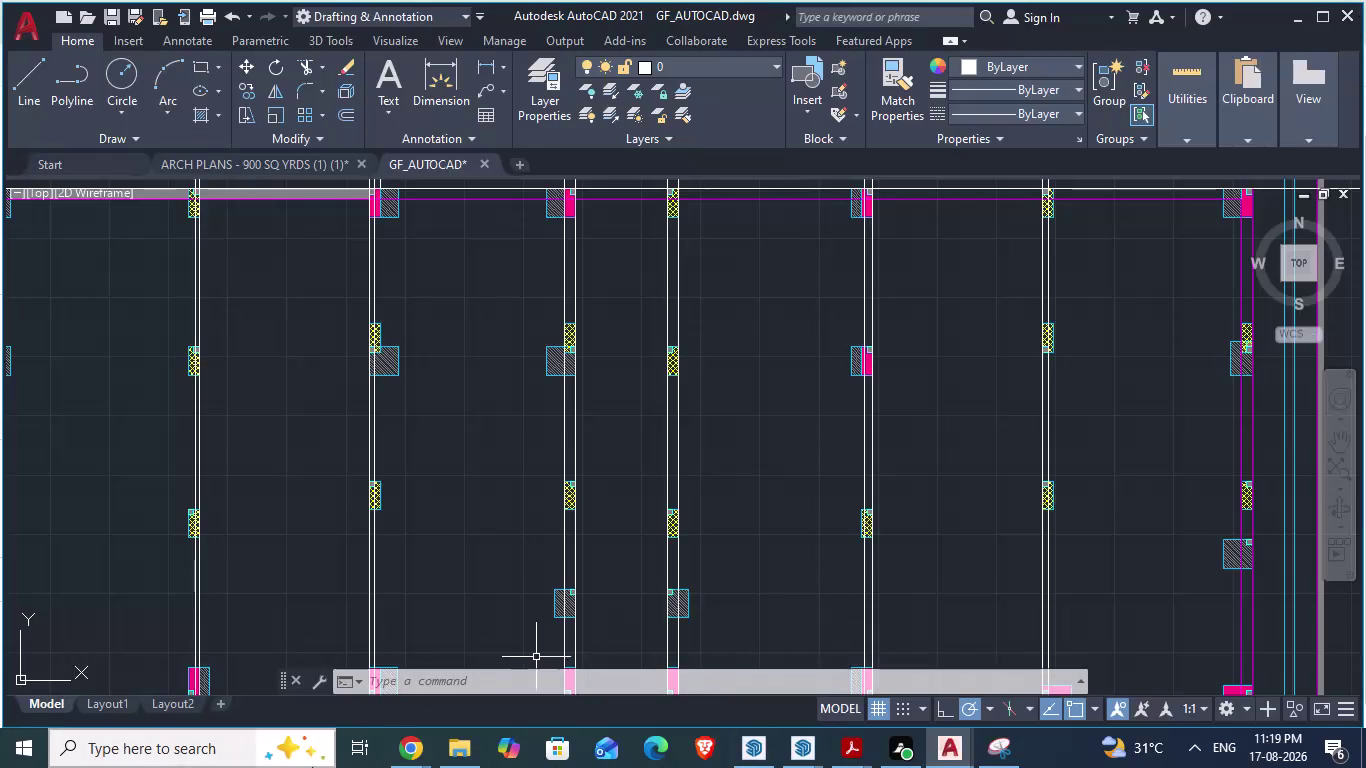
Zoom around the ground-floor column plan to review its beams and columns.
scroll(down, 3)
scroll(down, 3)
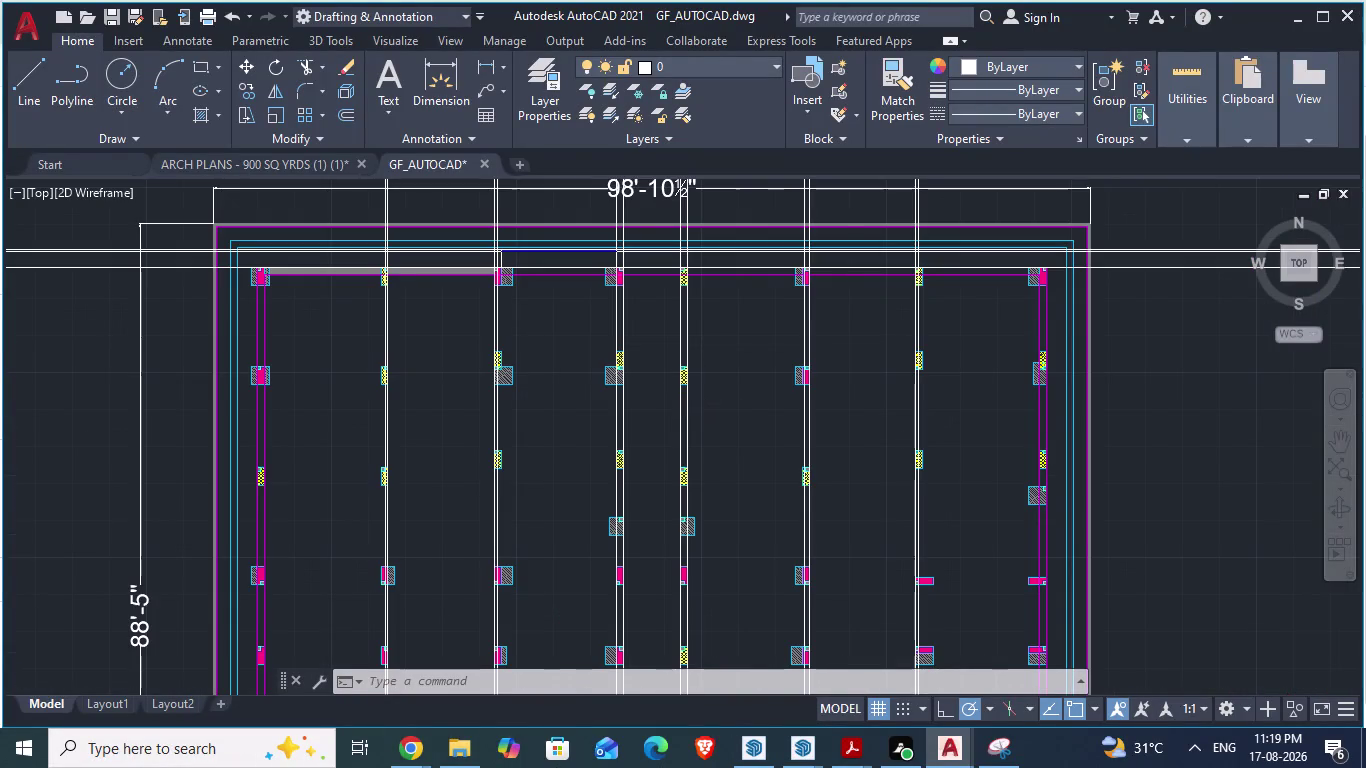
scroll(up, 3)
scroll(up, 3)
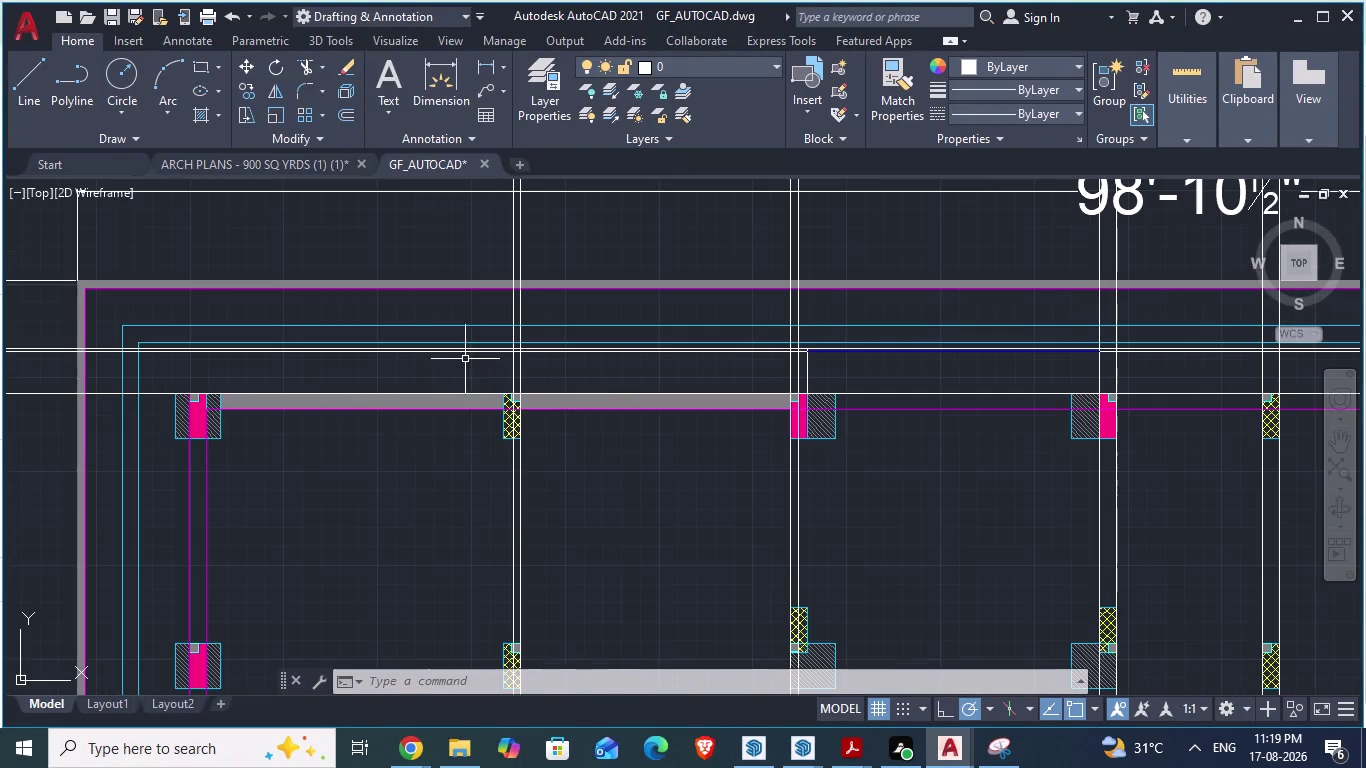
scroll(up, 3)
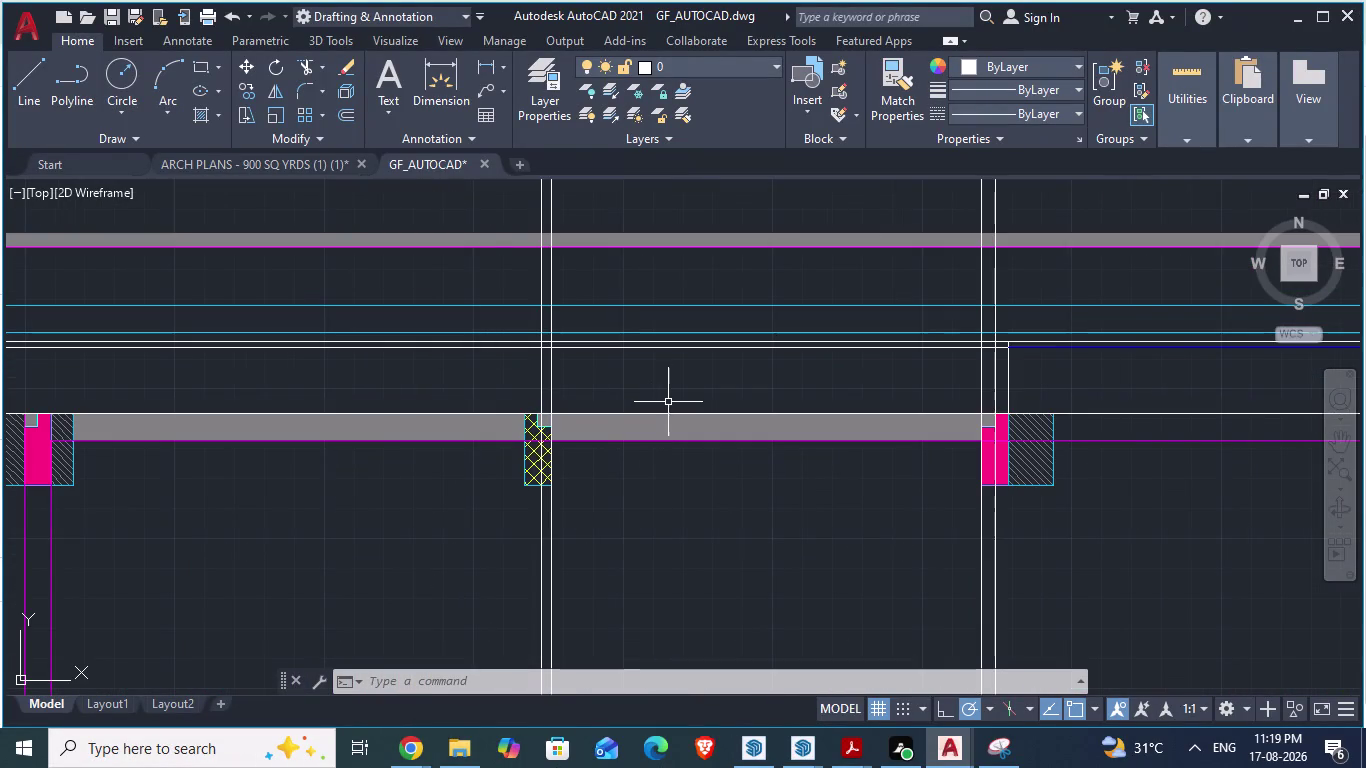
scroll(down, 3)
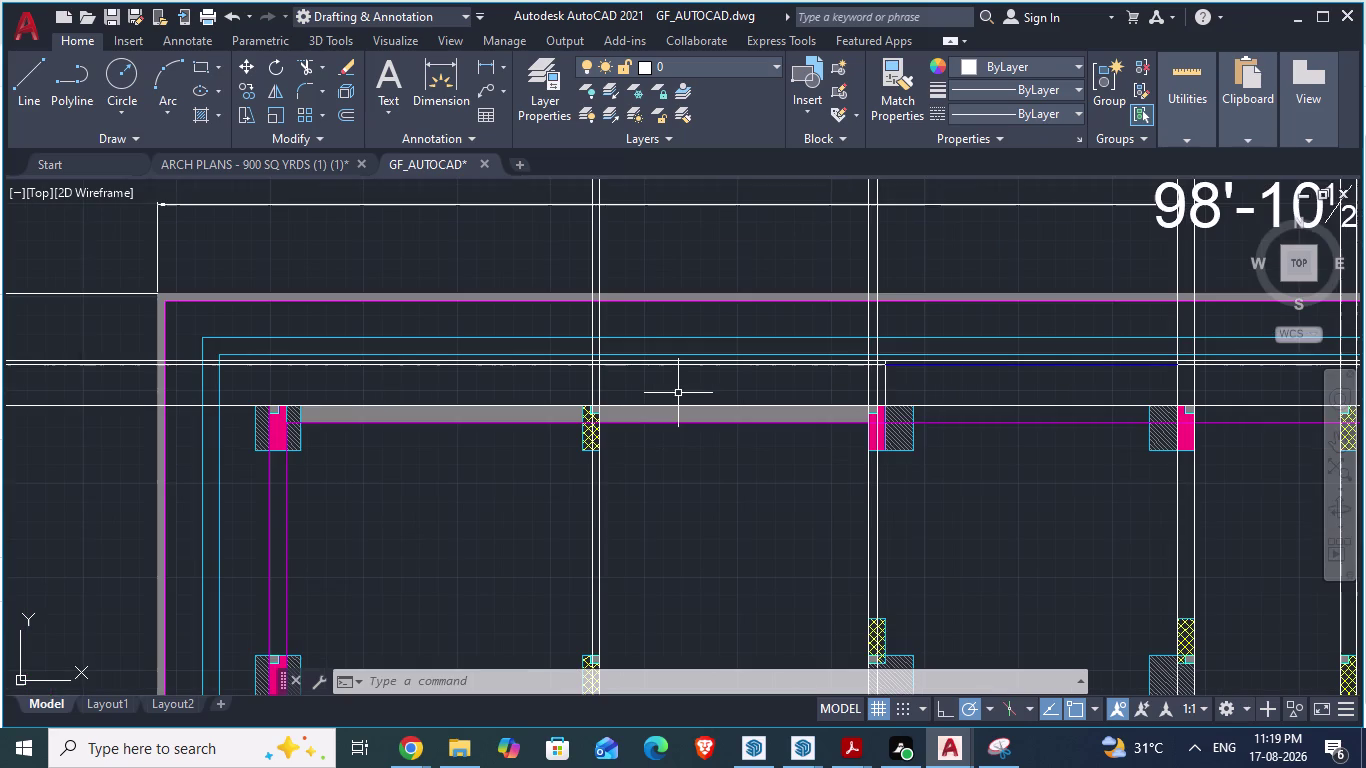
scroll(down, 3)
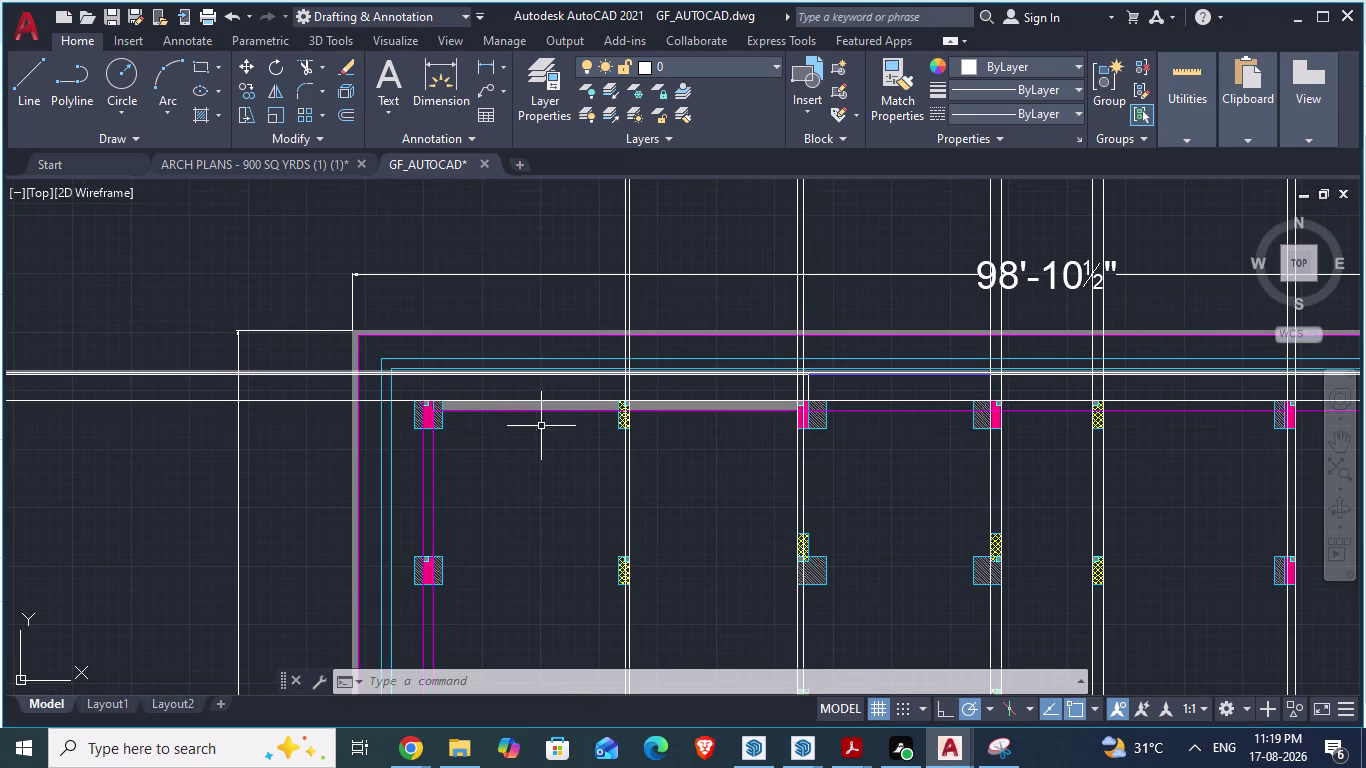
scroll(up, 3)
scroll(down, 3)
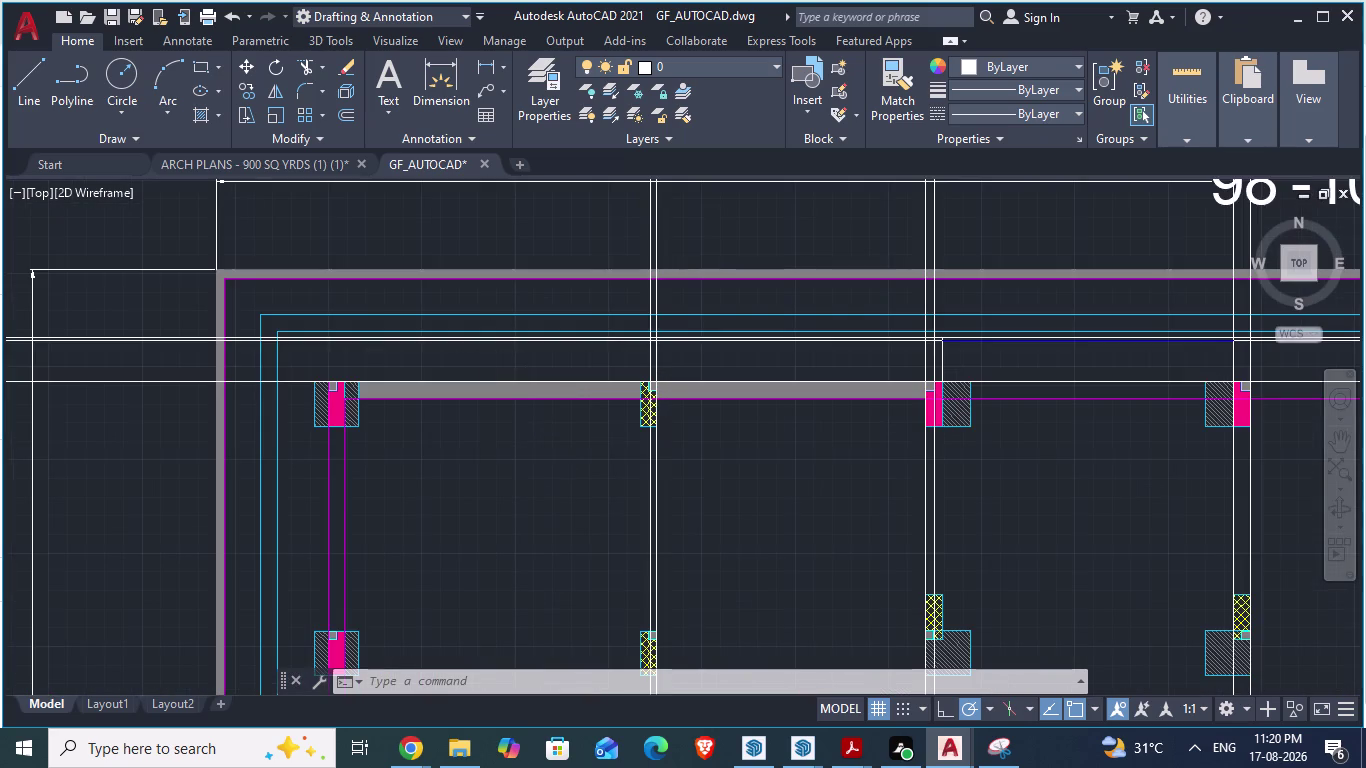
scroll(down, 3)
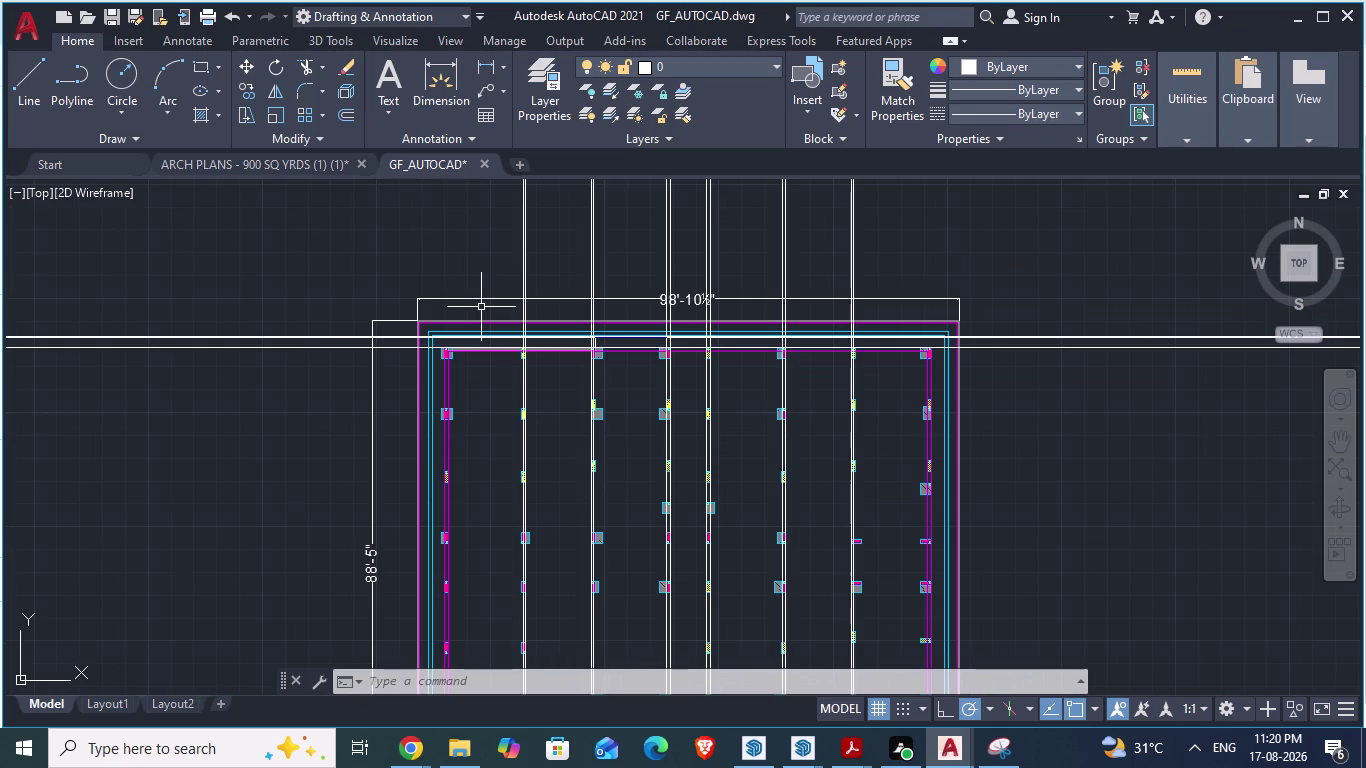
Quick-save GF_AUTOCAD.dwg with Ctrl+S.
key(ctrl+s)
scroll(up, 3)
scroll(up, 3)
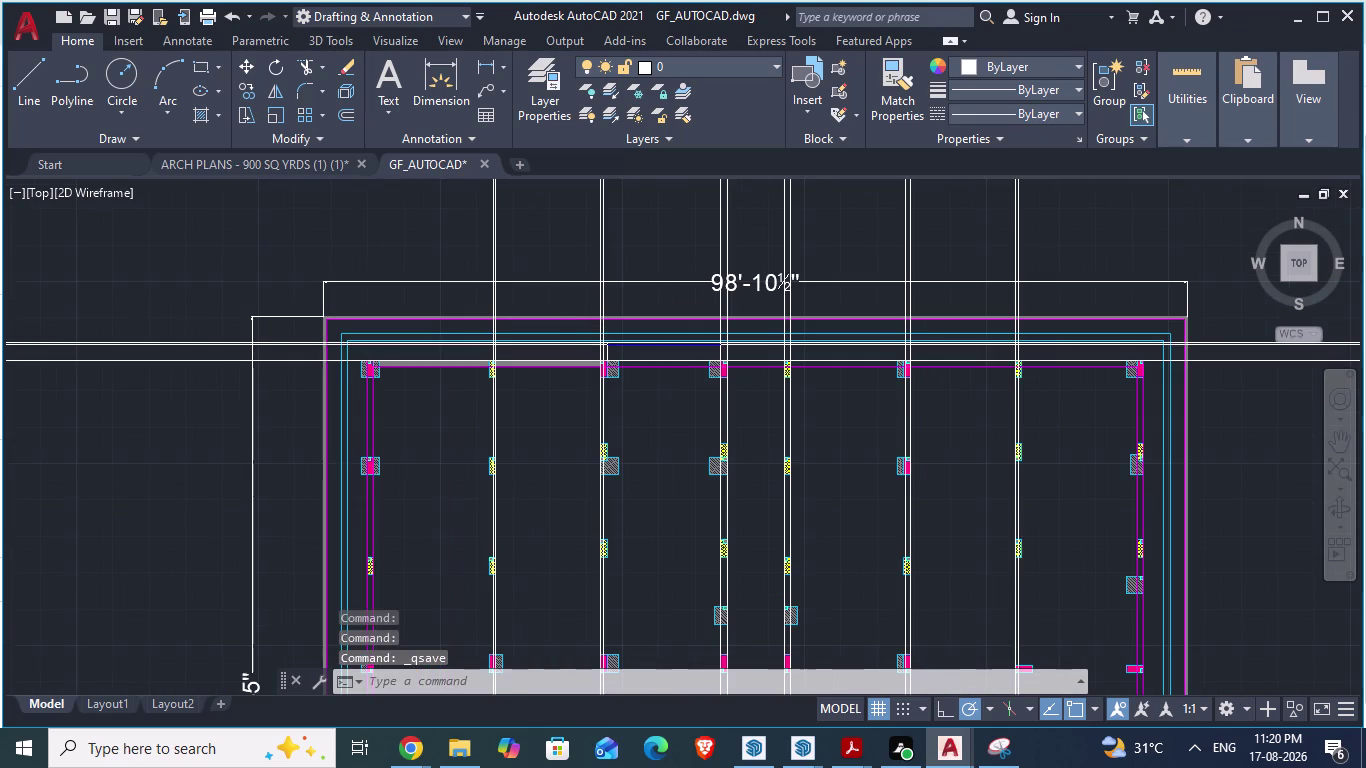
click(290, 170)
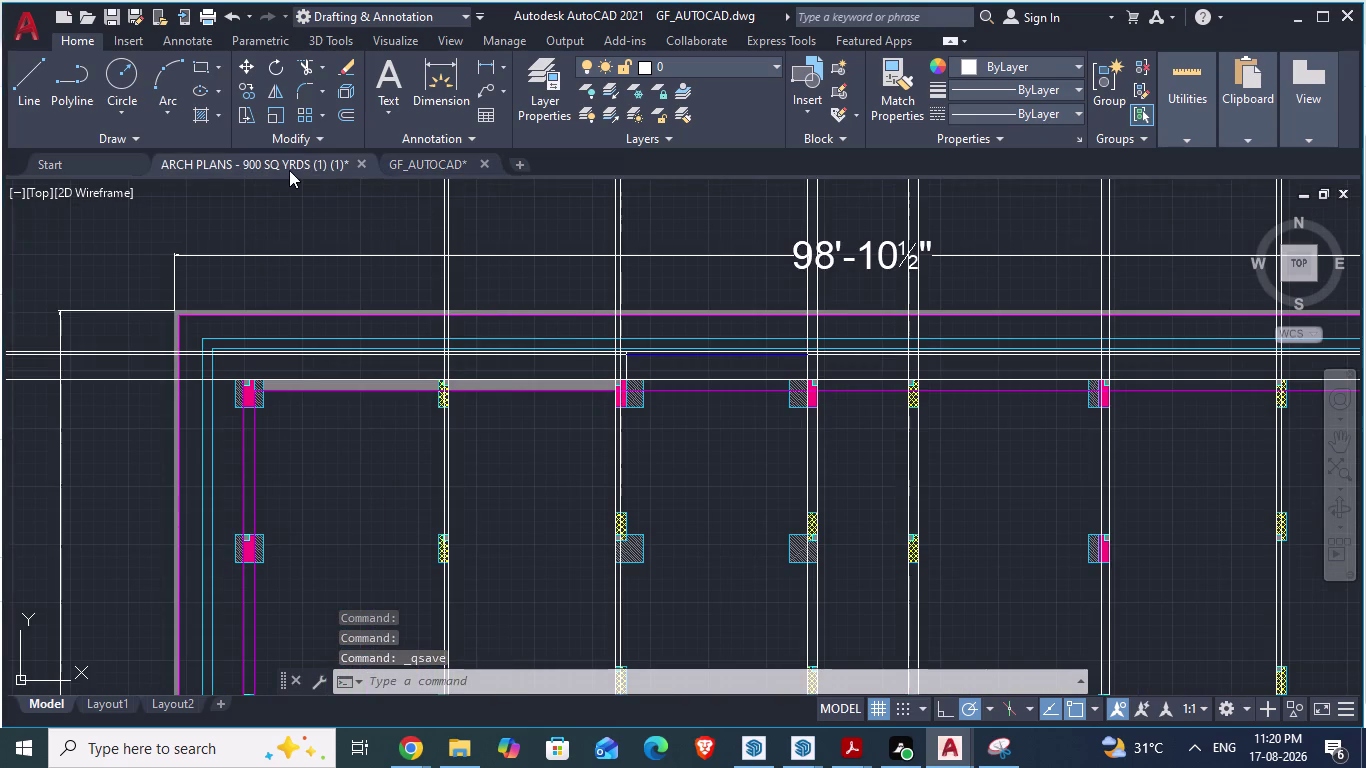
Zoom the ARCH PLANS reference, then return to GF_AUTOCAD and zoom to compare.
scroll(down, 3)
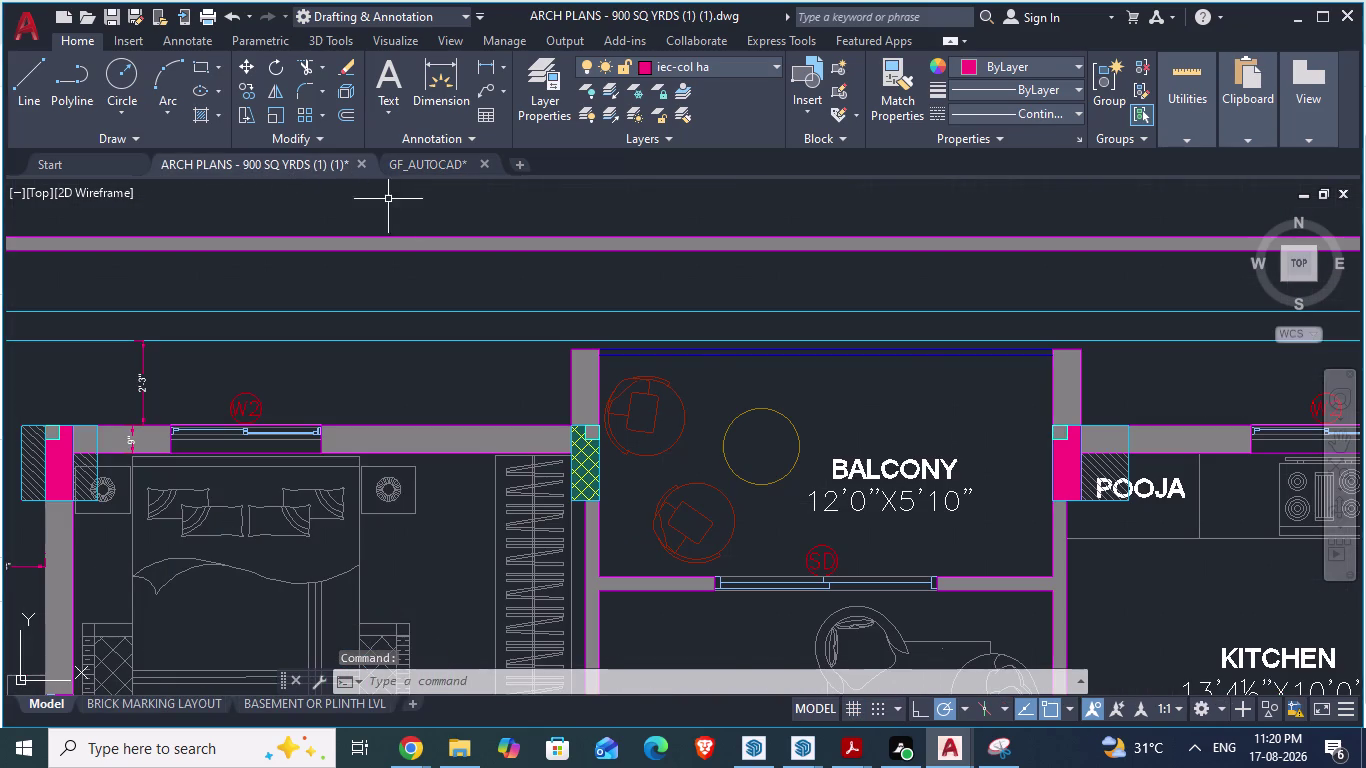
scroll(down, 3)
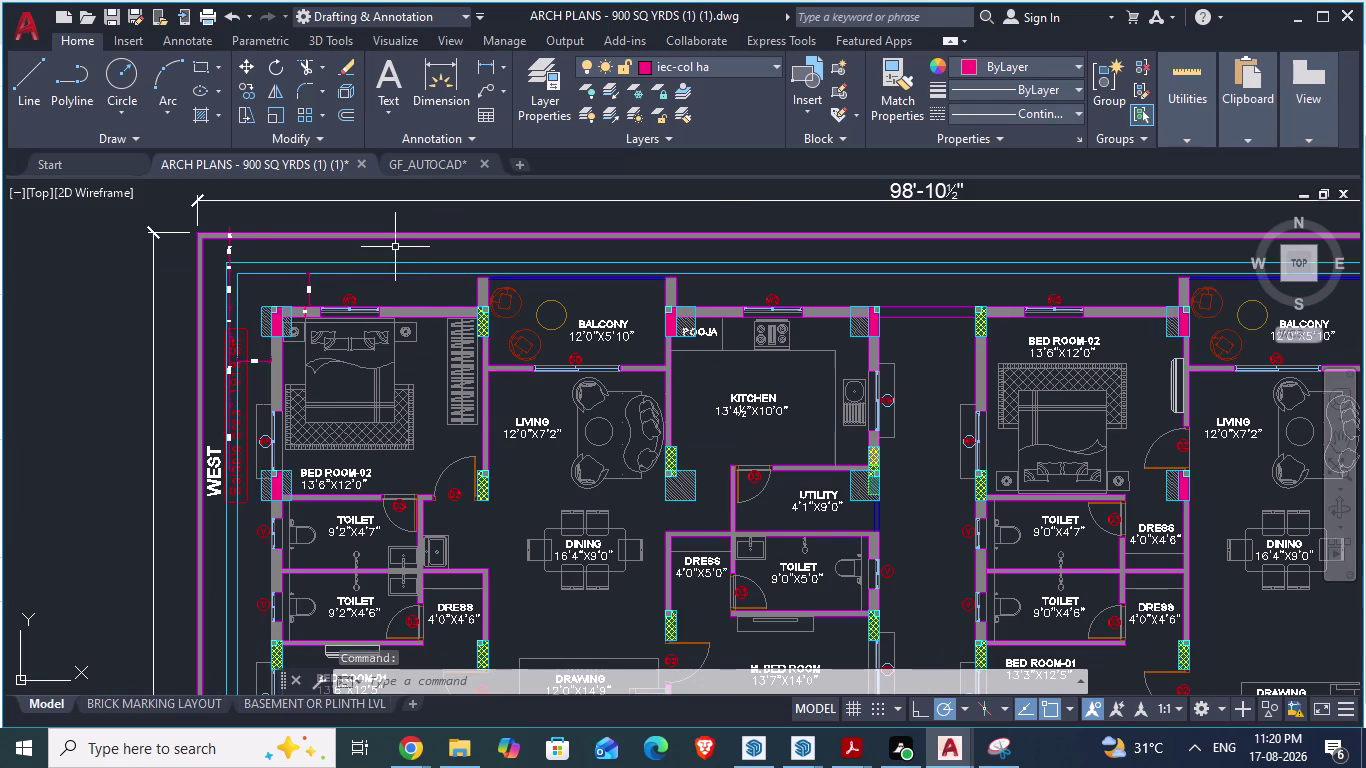
scroll(down, 3)
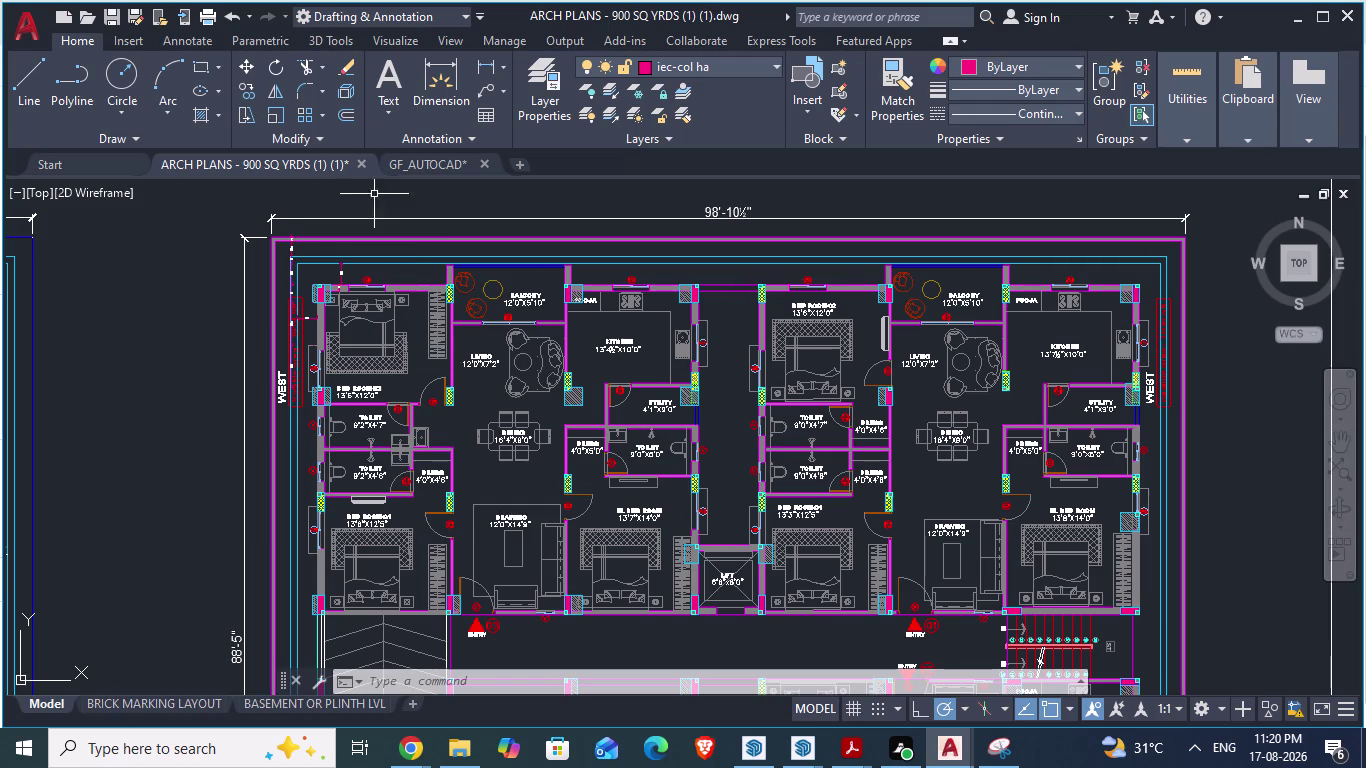
click(417, 164)
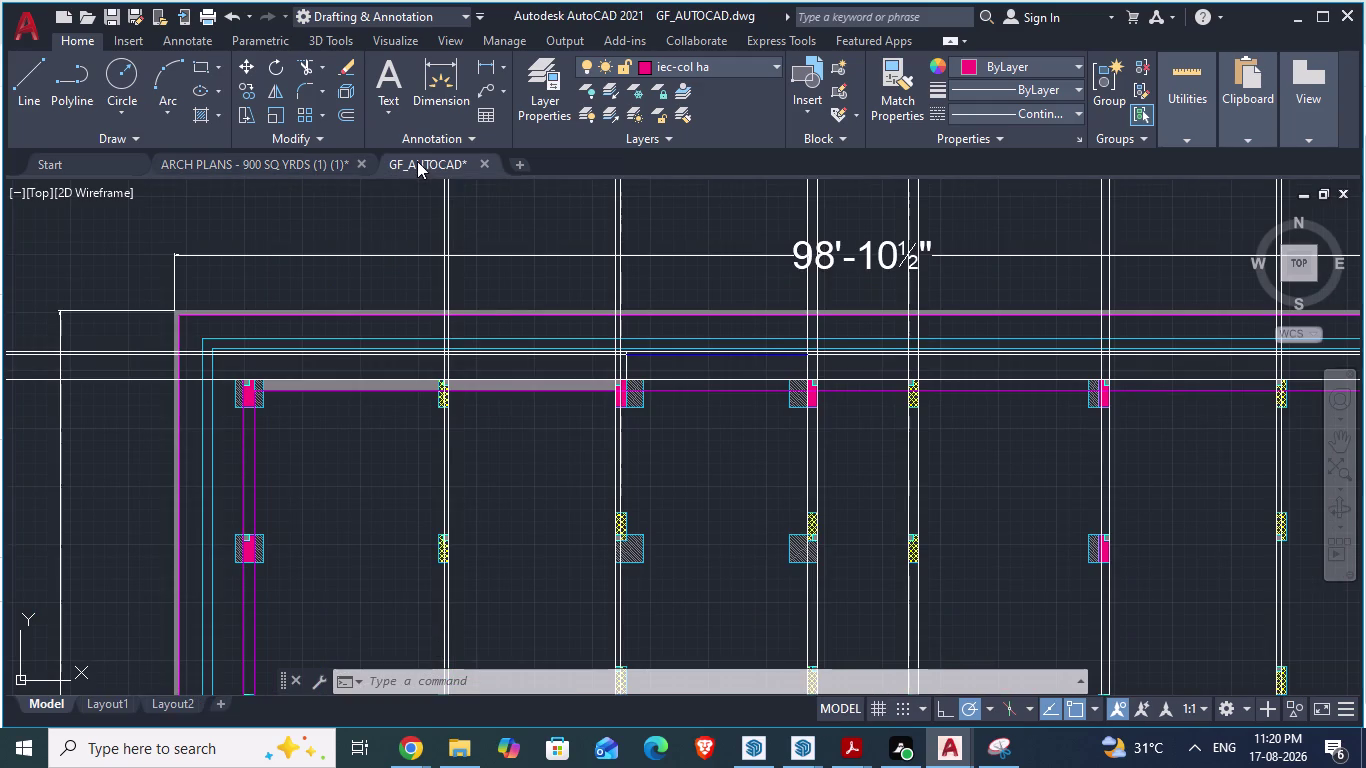
scroll(down, 3)
scroll(down, 3)
scroll(down, 3)
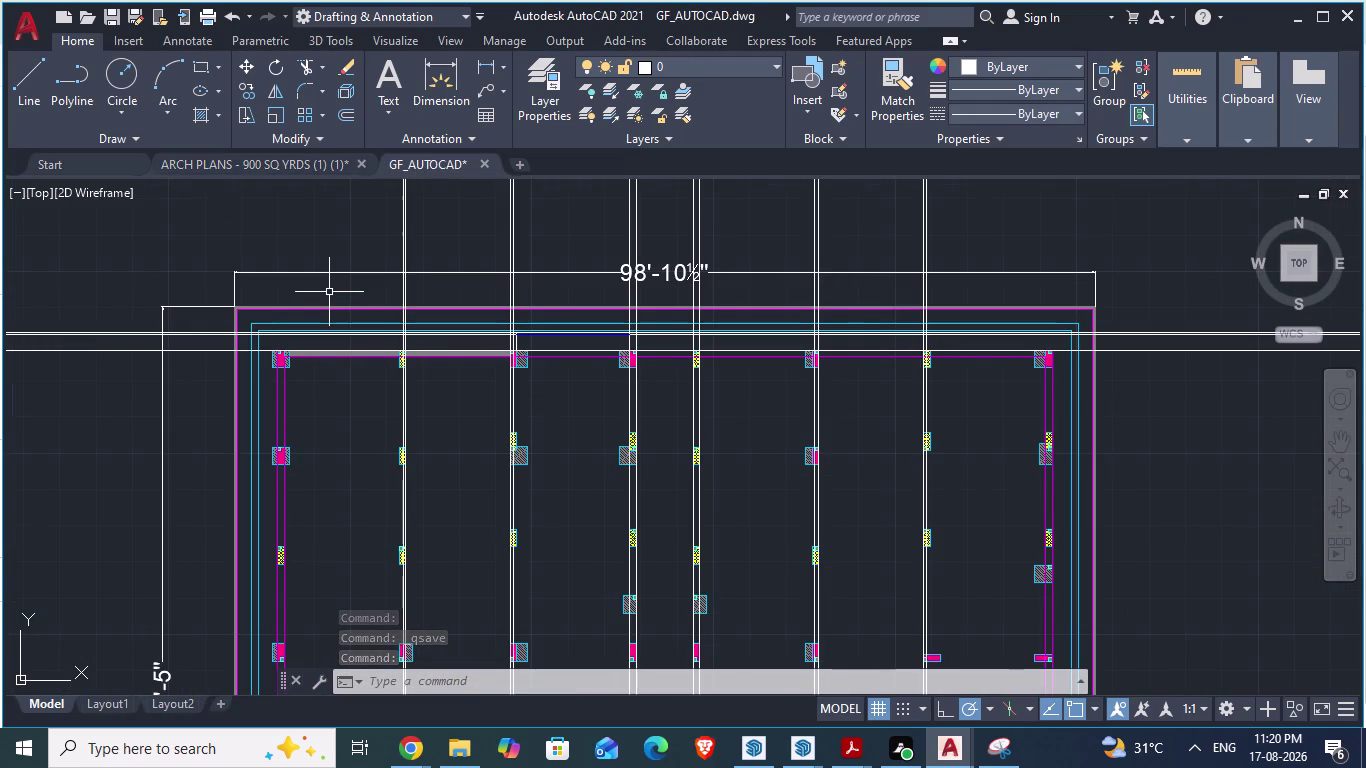
scroll(down, 3)
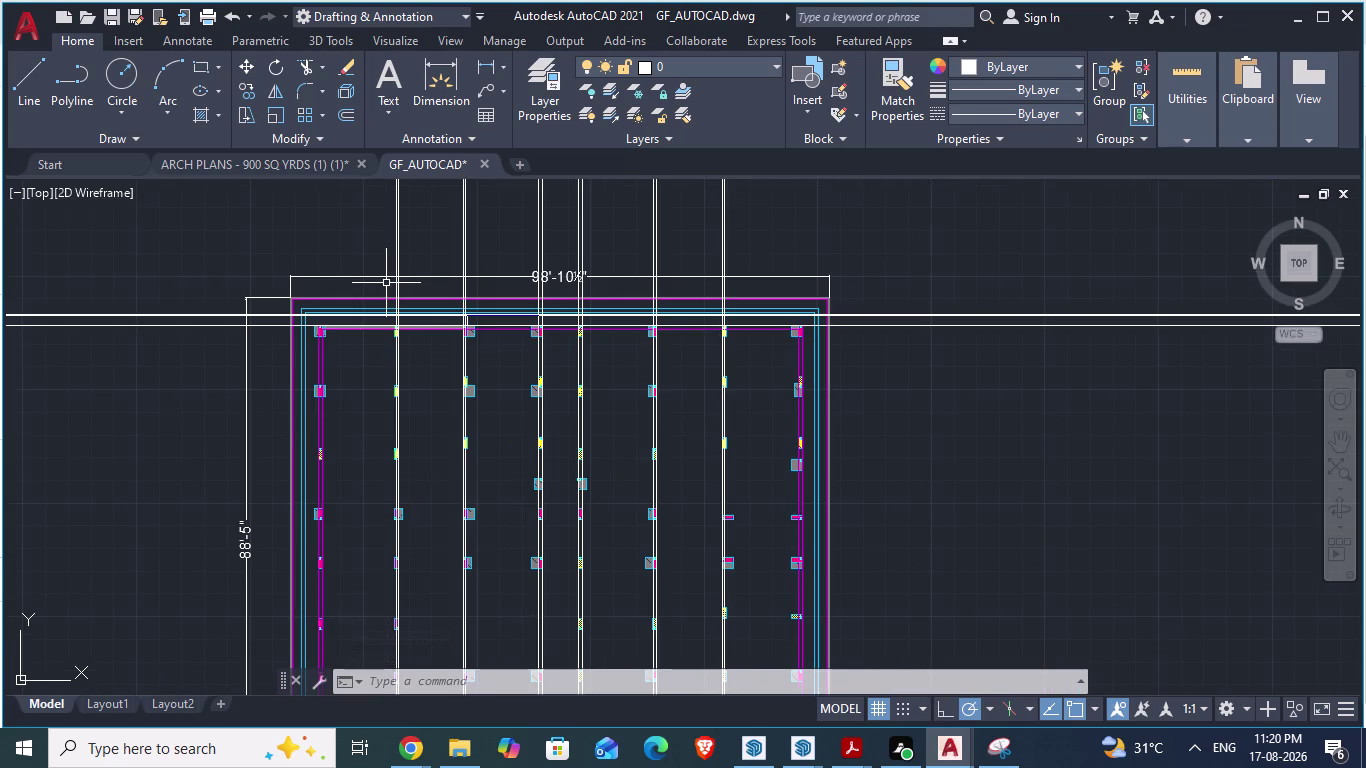
scroll(up, 3)
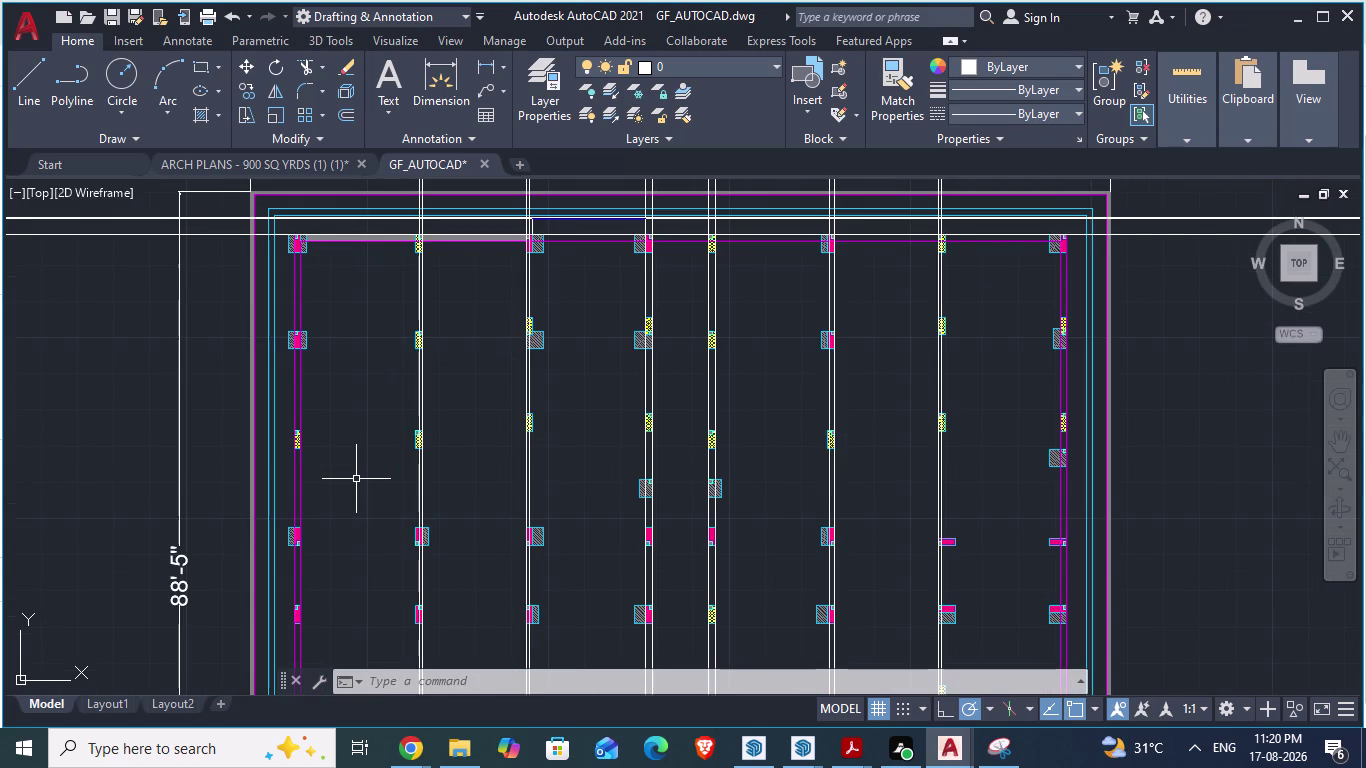
scroll(down, 3)
click(421, 165)
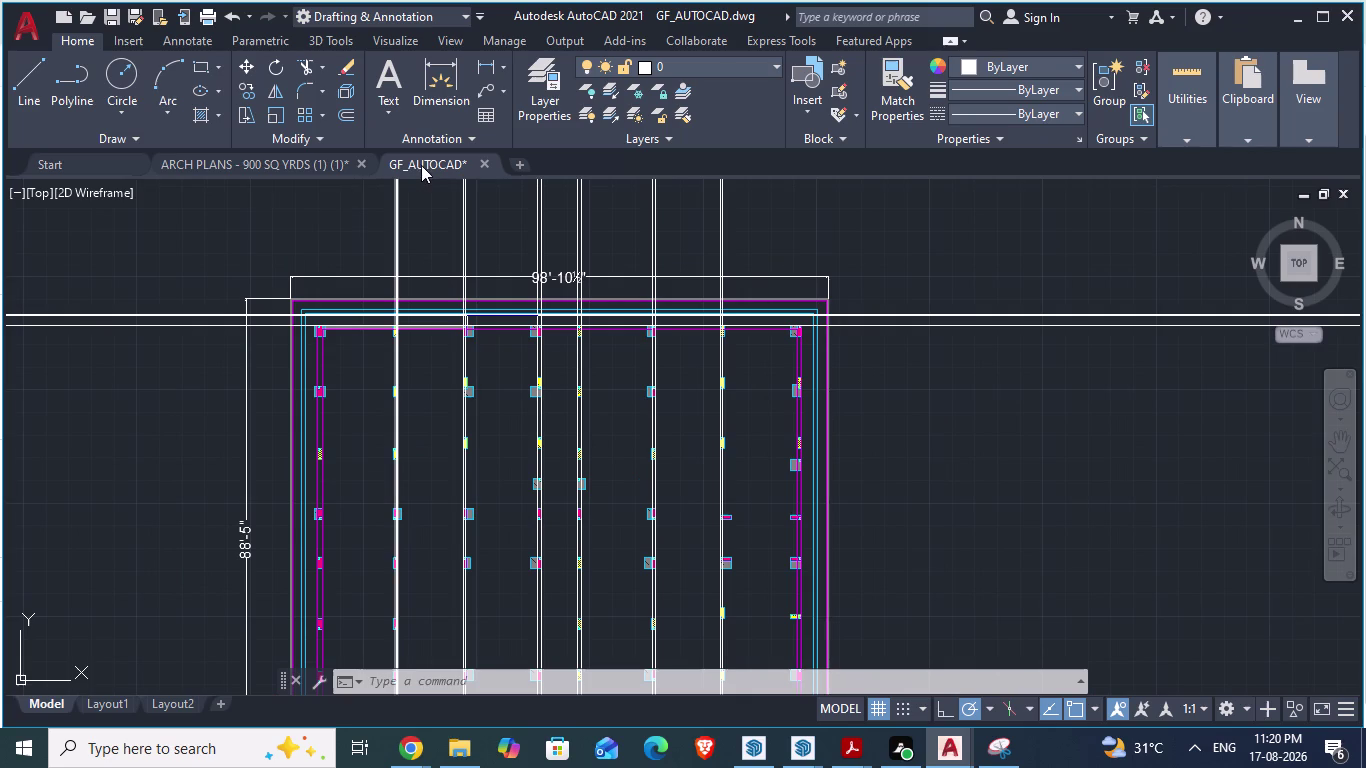
Go back to the ARCH PLANS reference plan and zoom through its flat layouts.
click(303, 162)
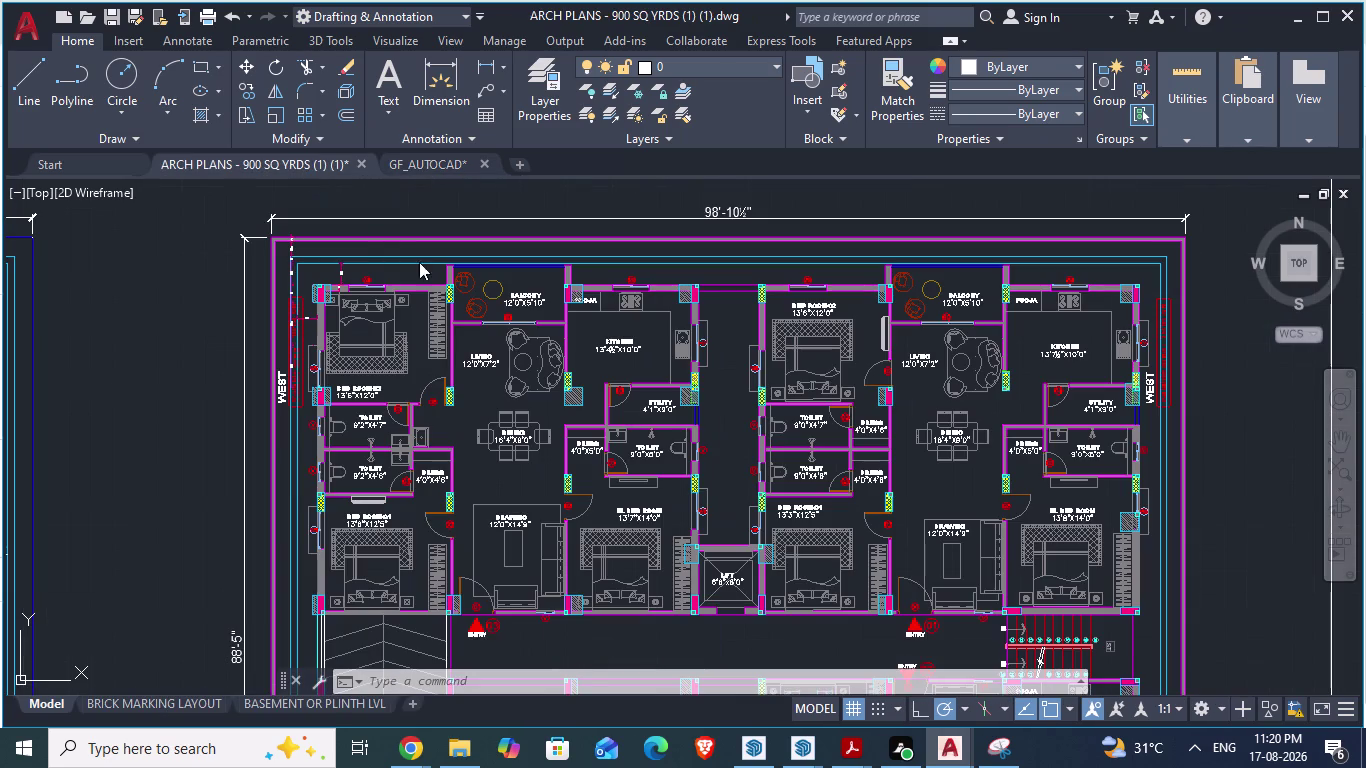
scroll(up, 3)
scroll(down, 3)
scroll(up, 3)
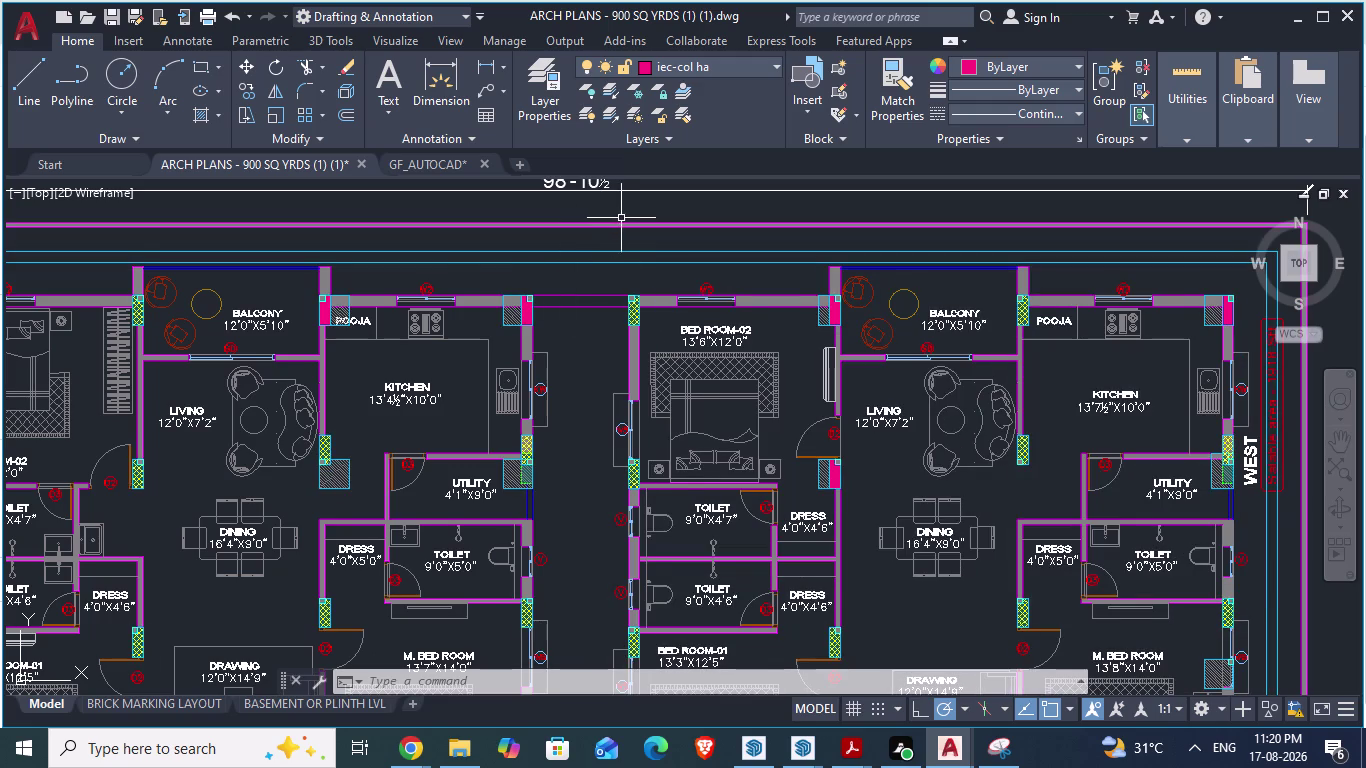
scroll(down, 3)
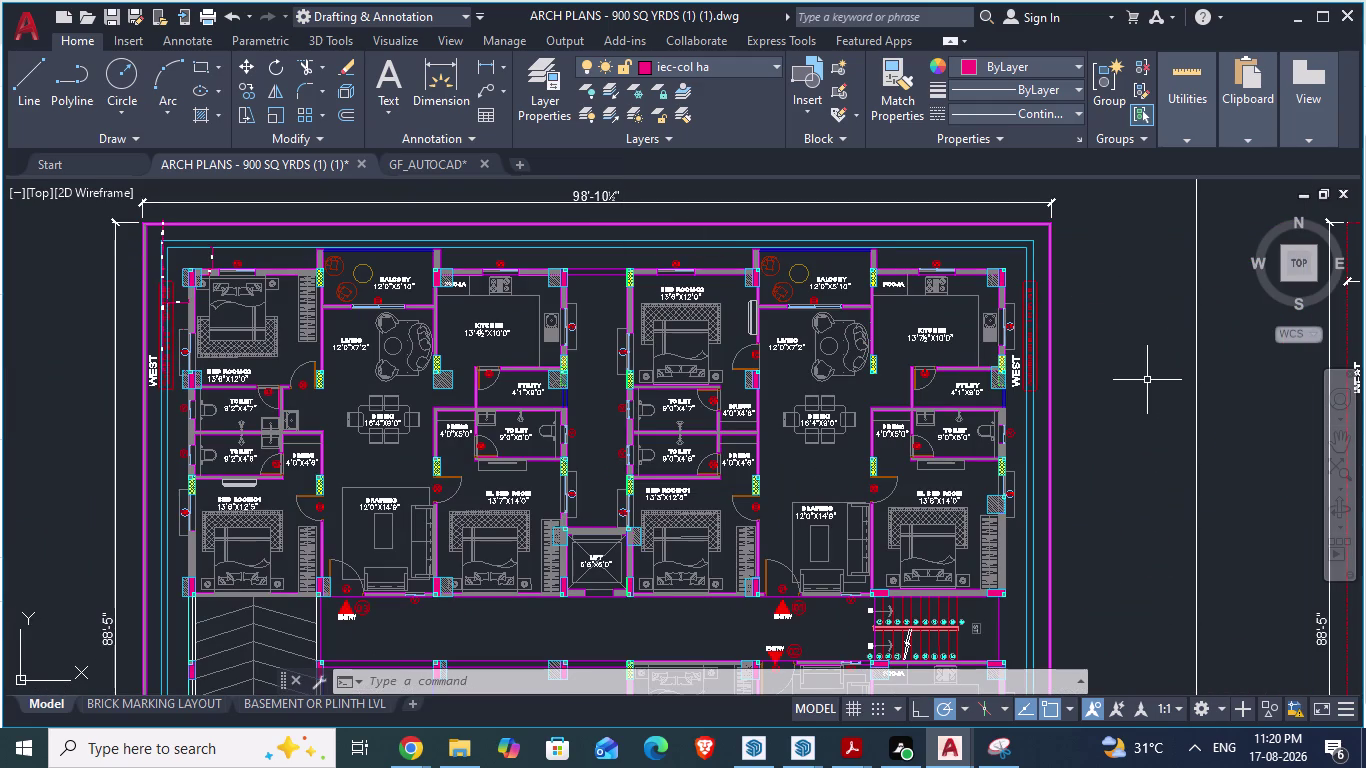
click(405, 166)
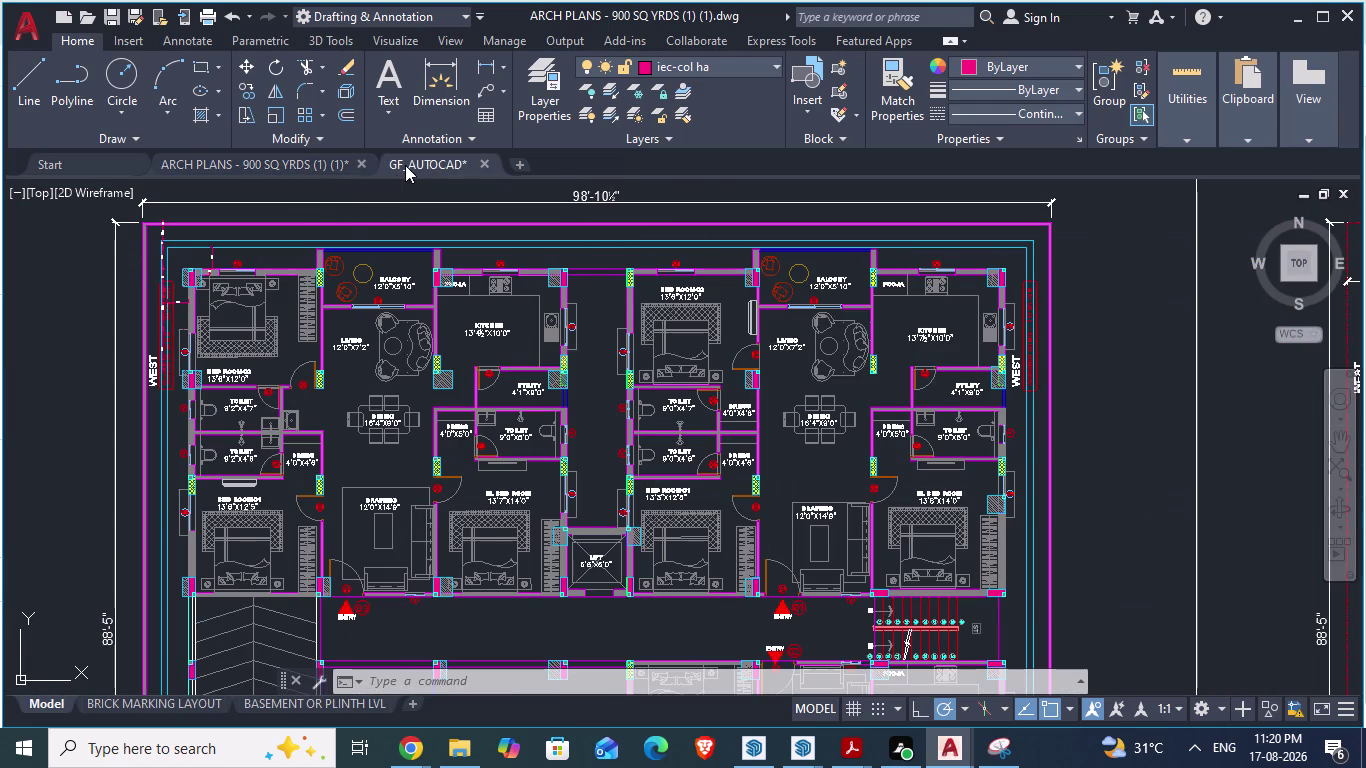
Zoom to the top beam of GF_AUTOCAD, glancing briefly at the reference plan.
click(405, 165)
scroll(up, 3)
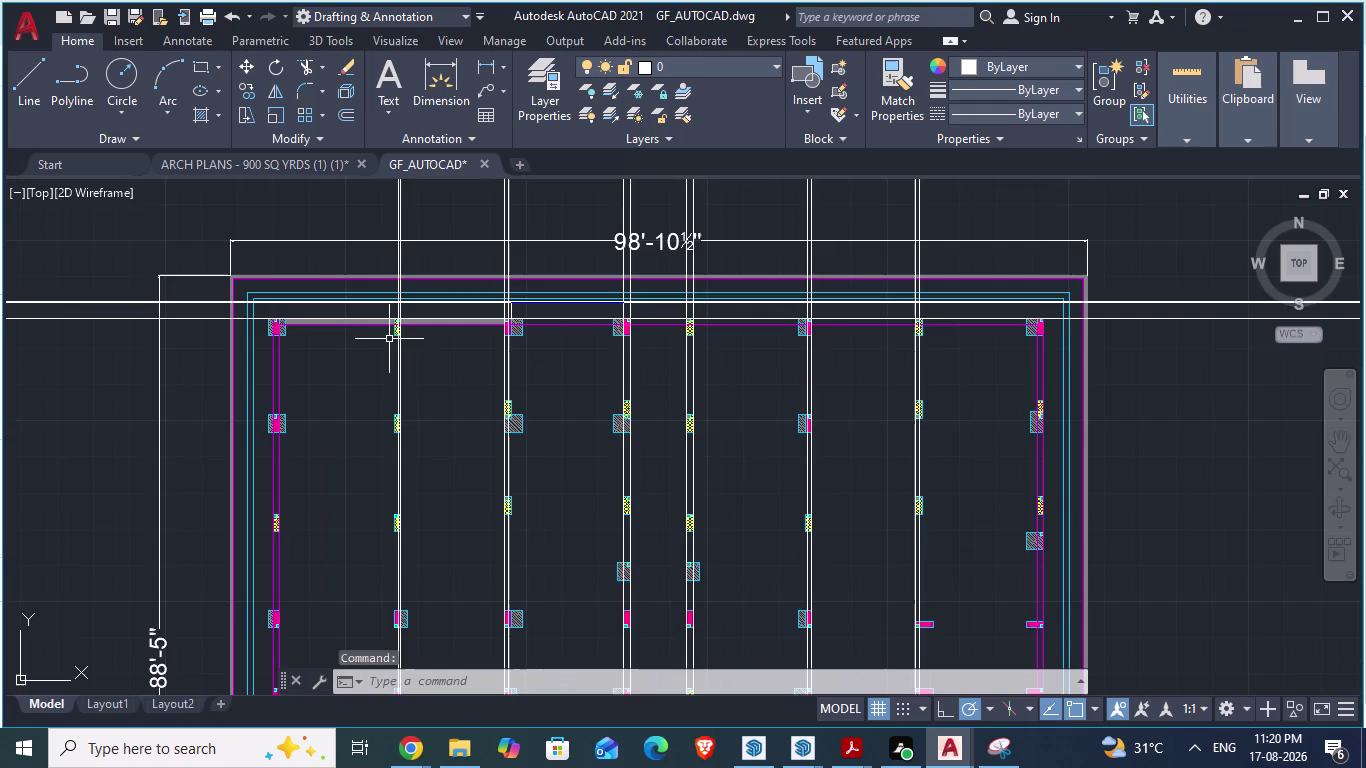
scroll(up, 3)
scroll(up, 3)
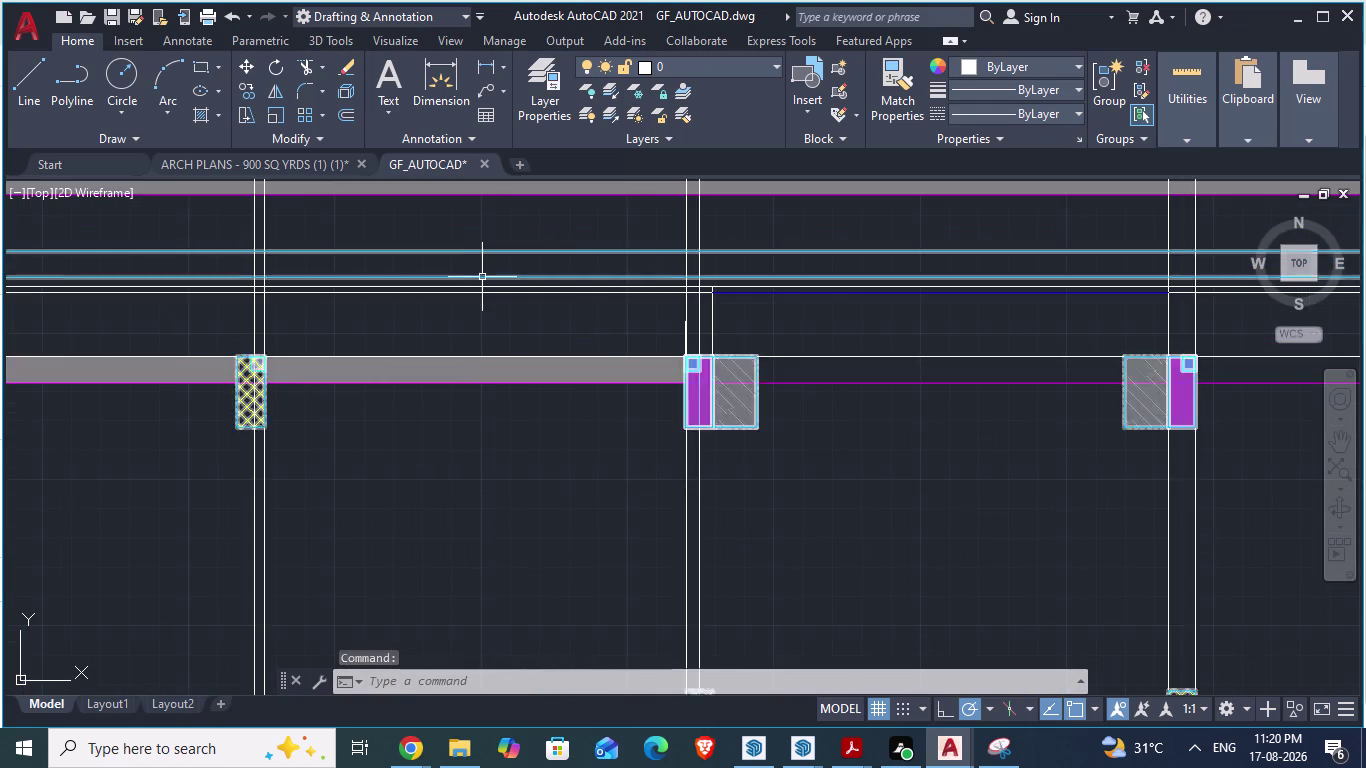
scroll(down, 3)
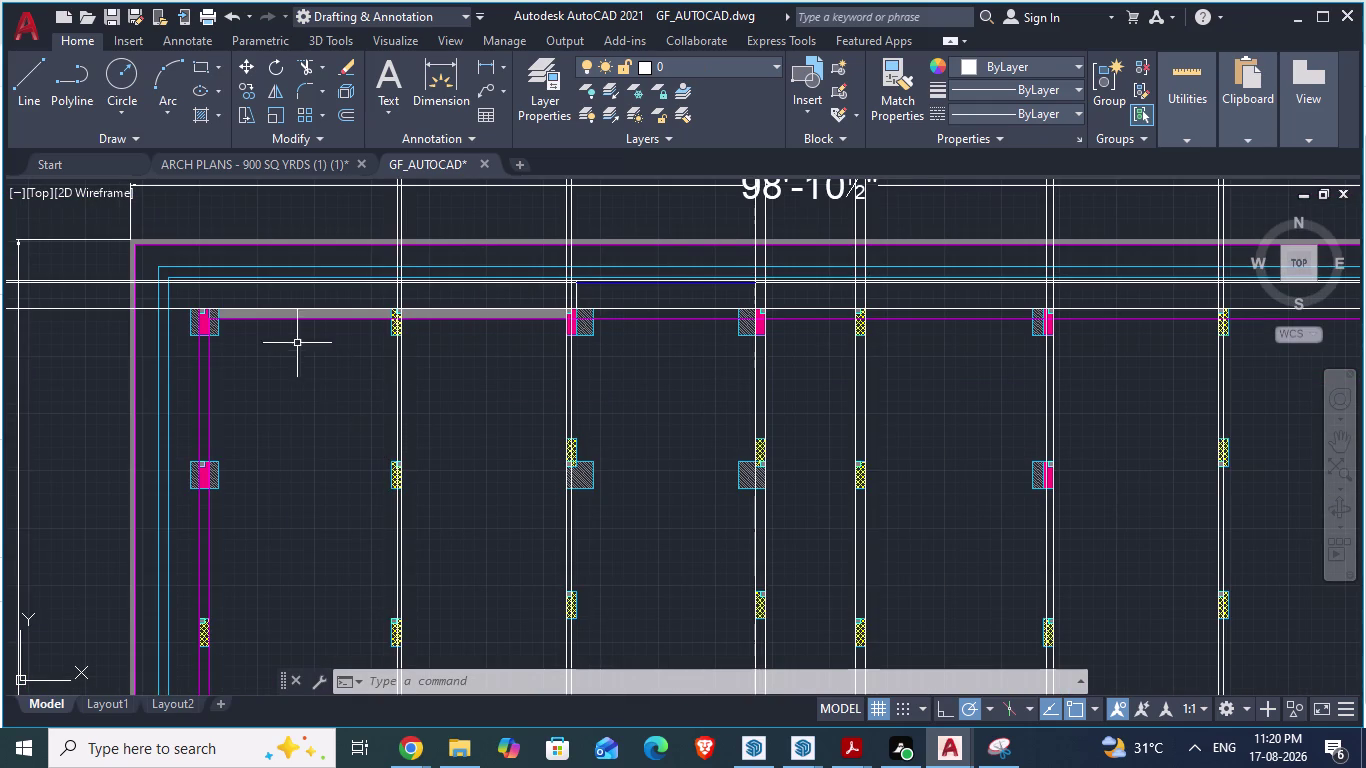
click(332, 172)
click(294, 162)
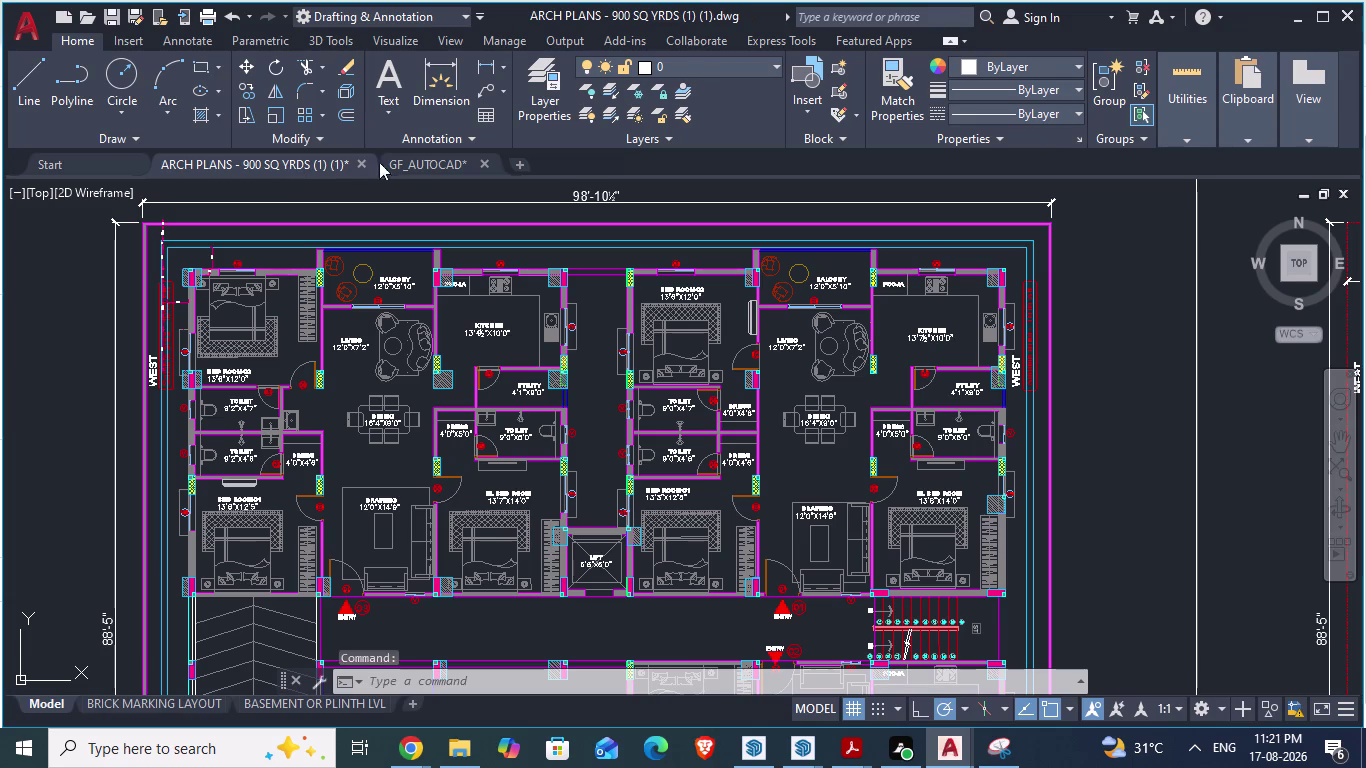
click(416, 162)
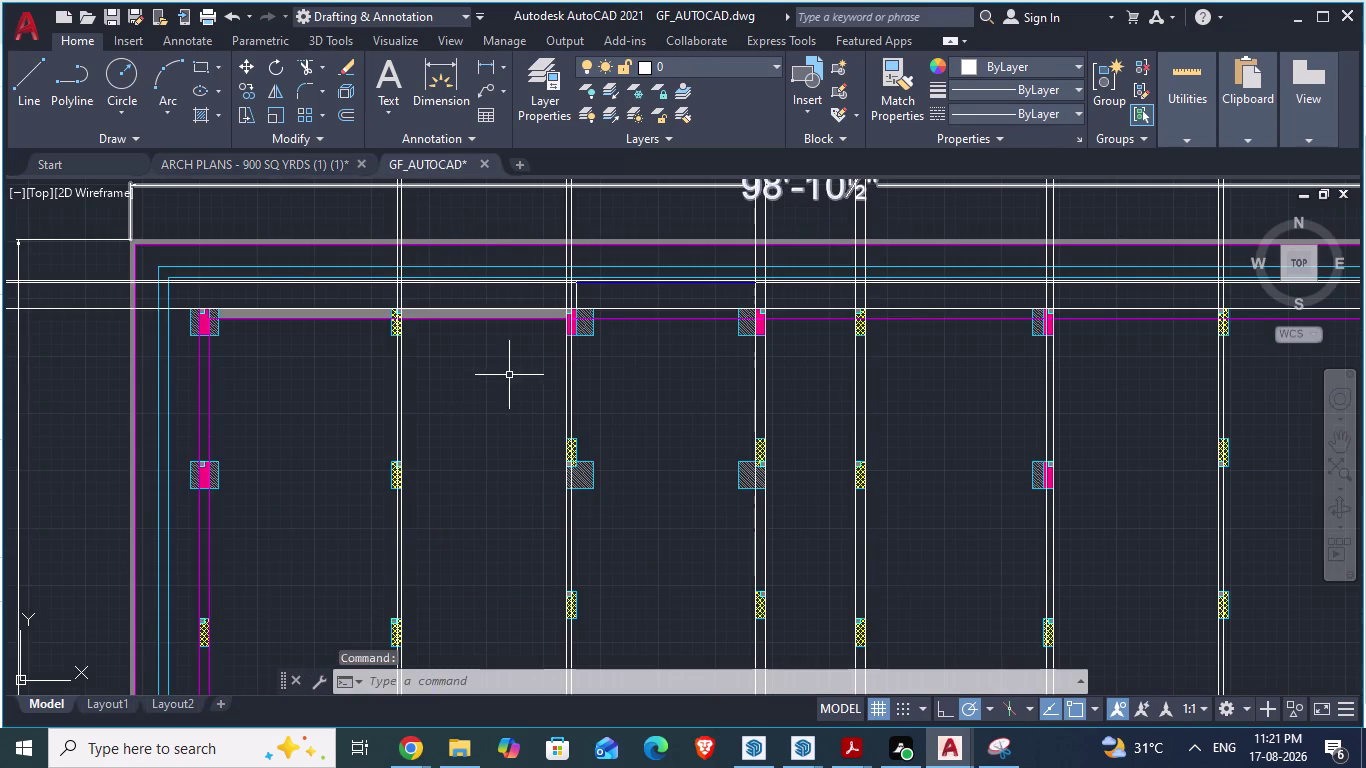
Delete the blue line above the top beam between the two columns.
scroll(down, 3)
scroll(up, 3)
scroll(up, 3)
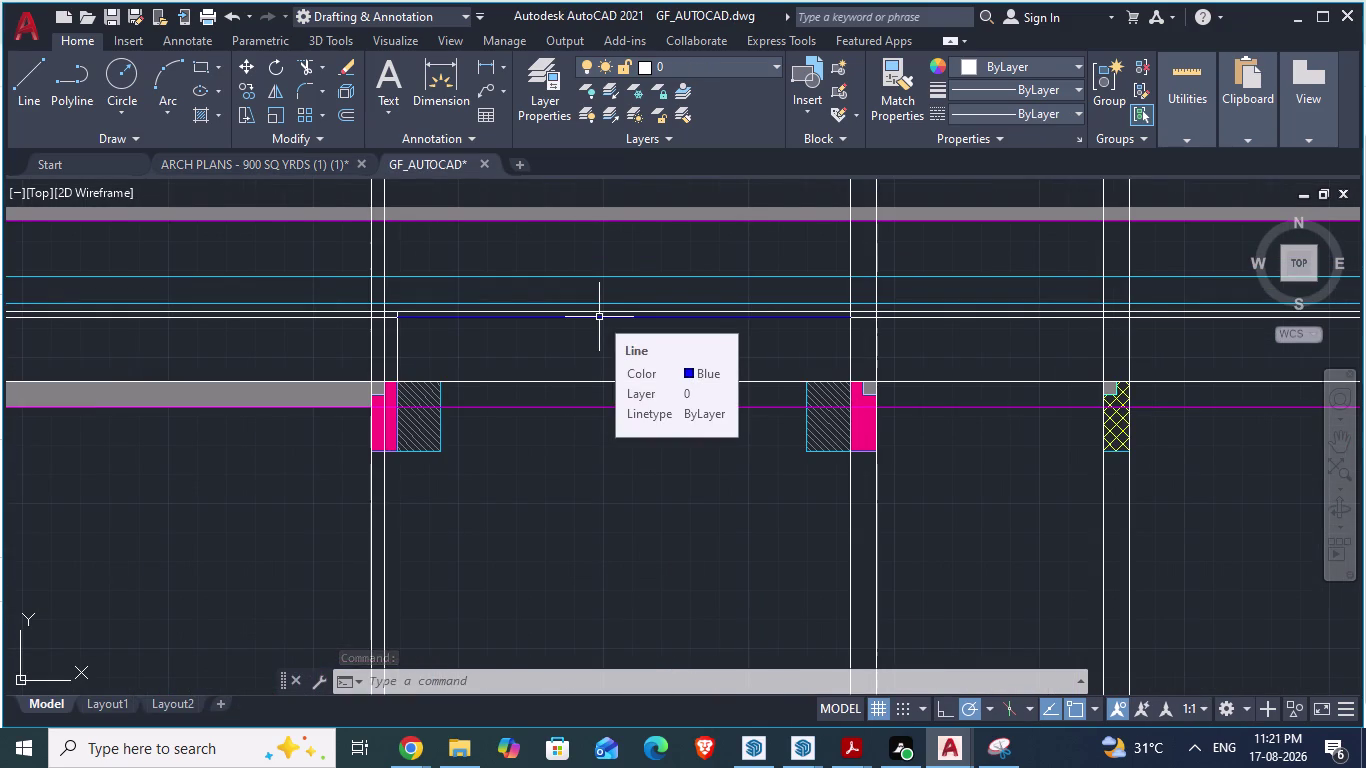
click(599, 317)
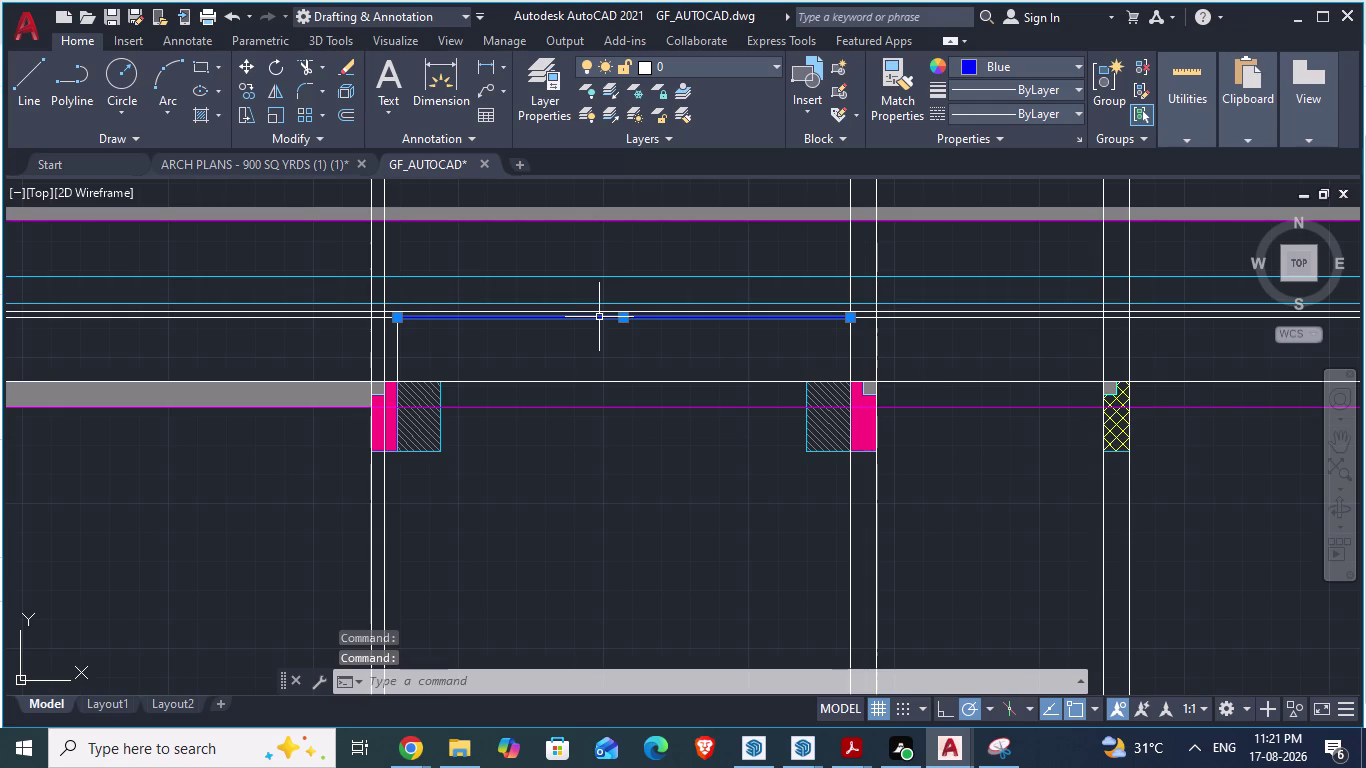
key(Delete)
click(323, 165)
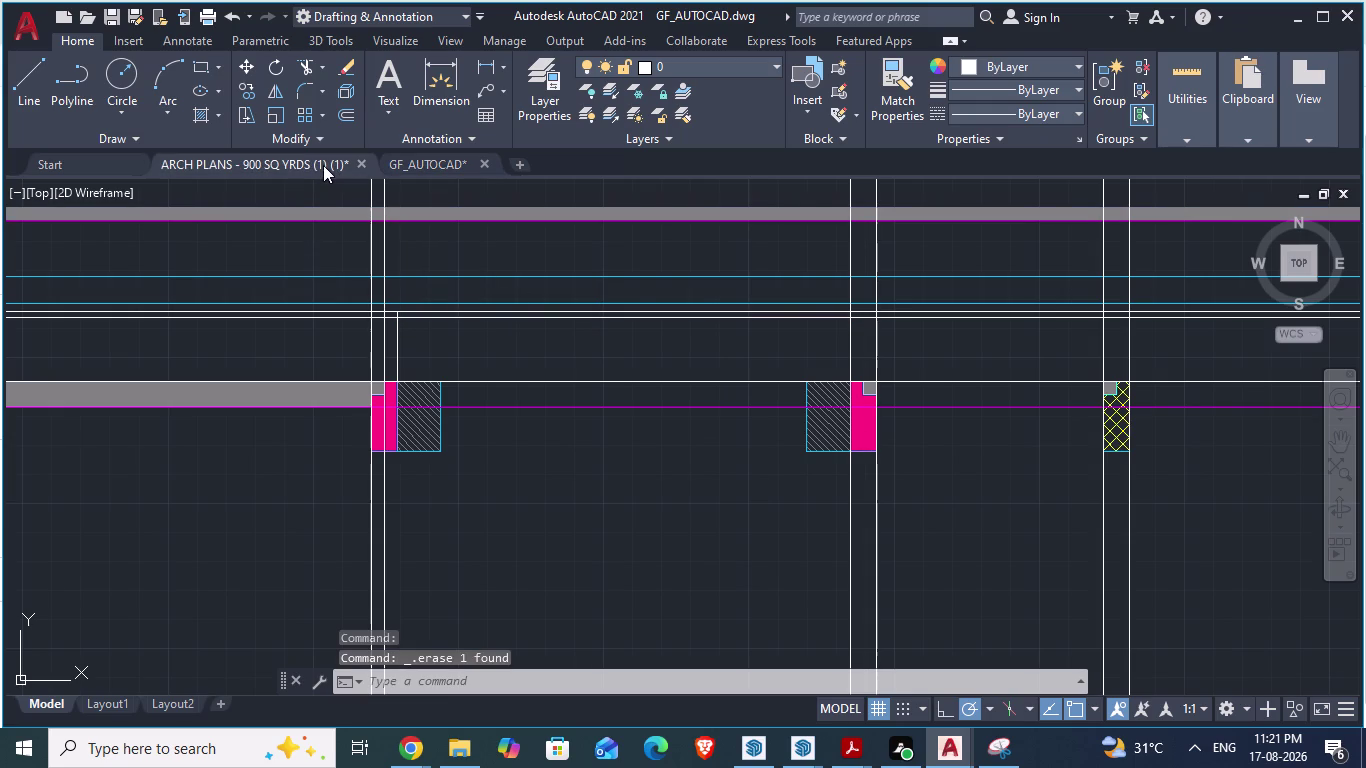
click(304, 163)
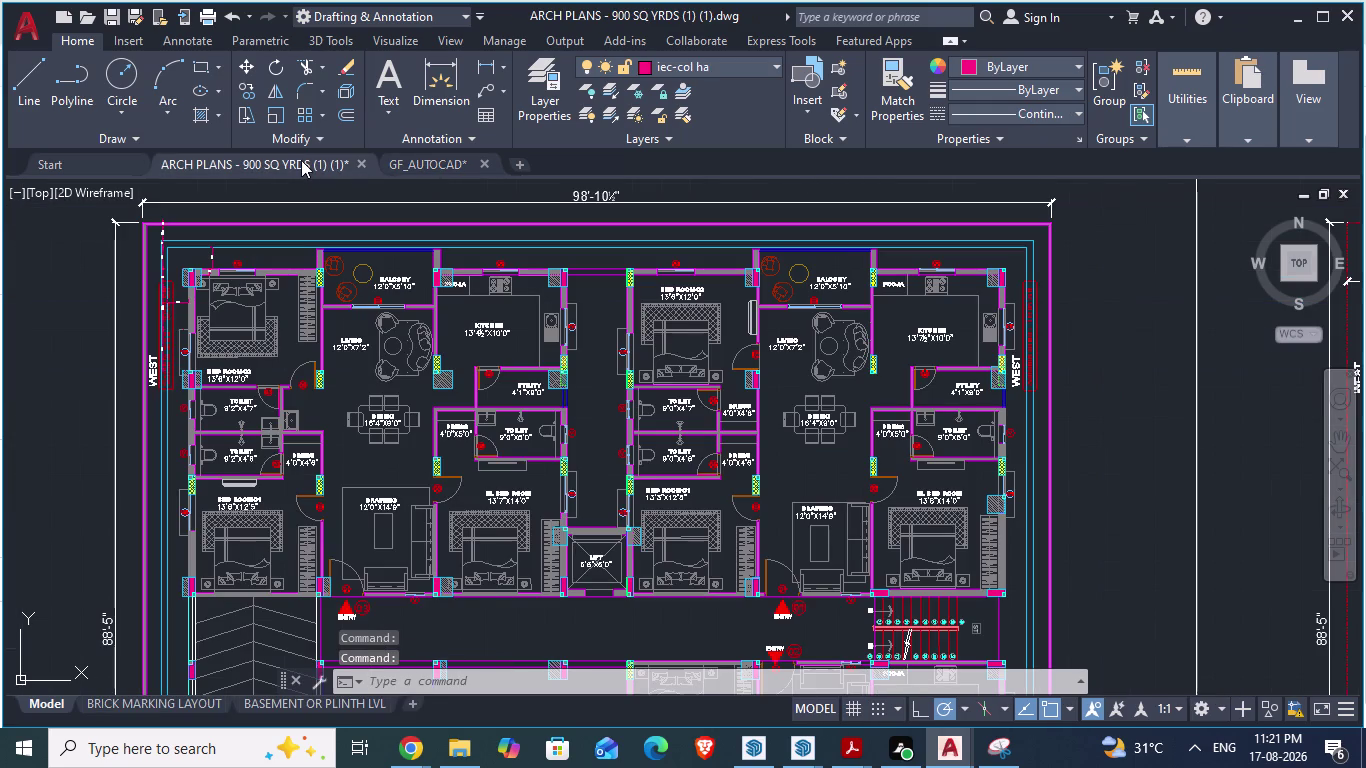
In GF_AUTOCAD, delete the stray short line above the beam end.
click(416, 165)
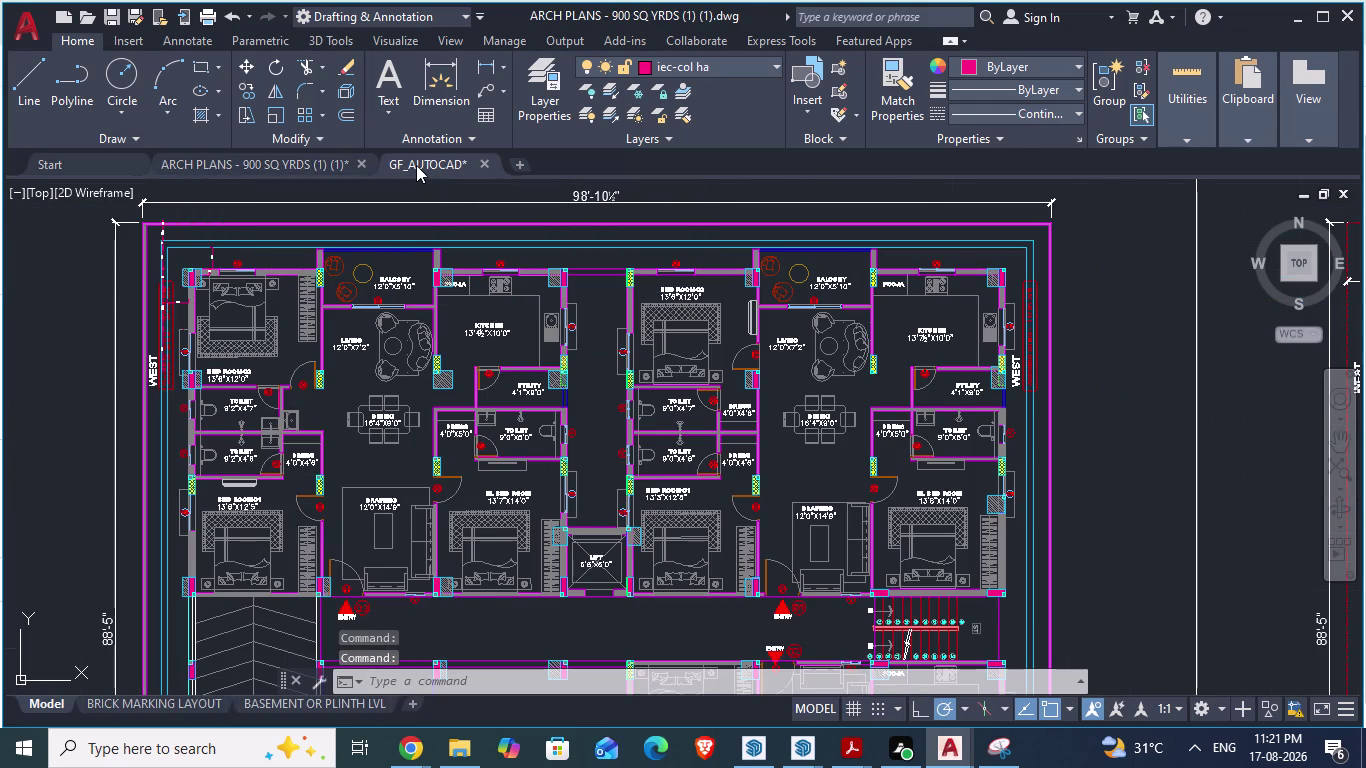
scroll(down, 3)
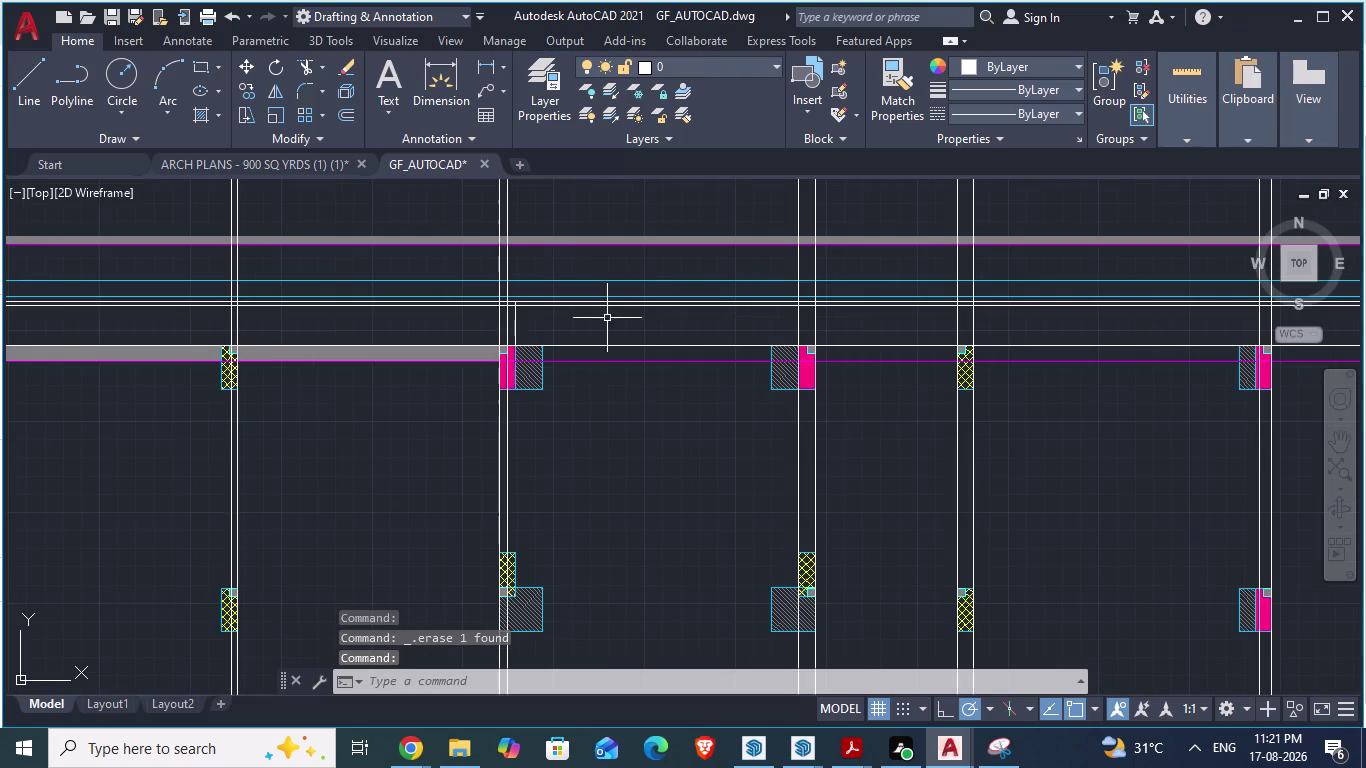
scroll(down, 3)
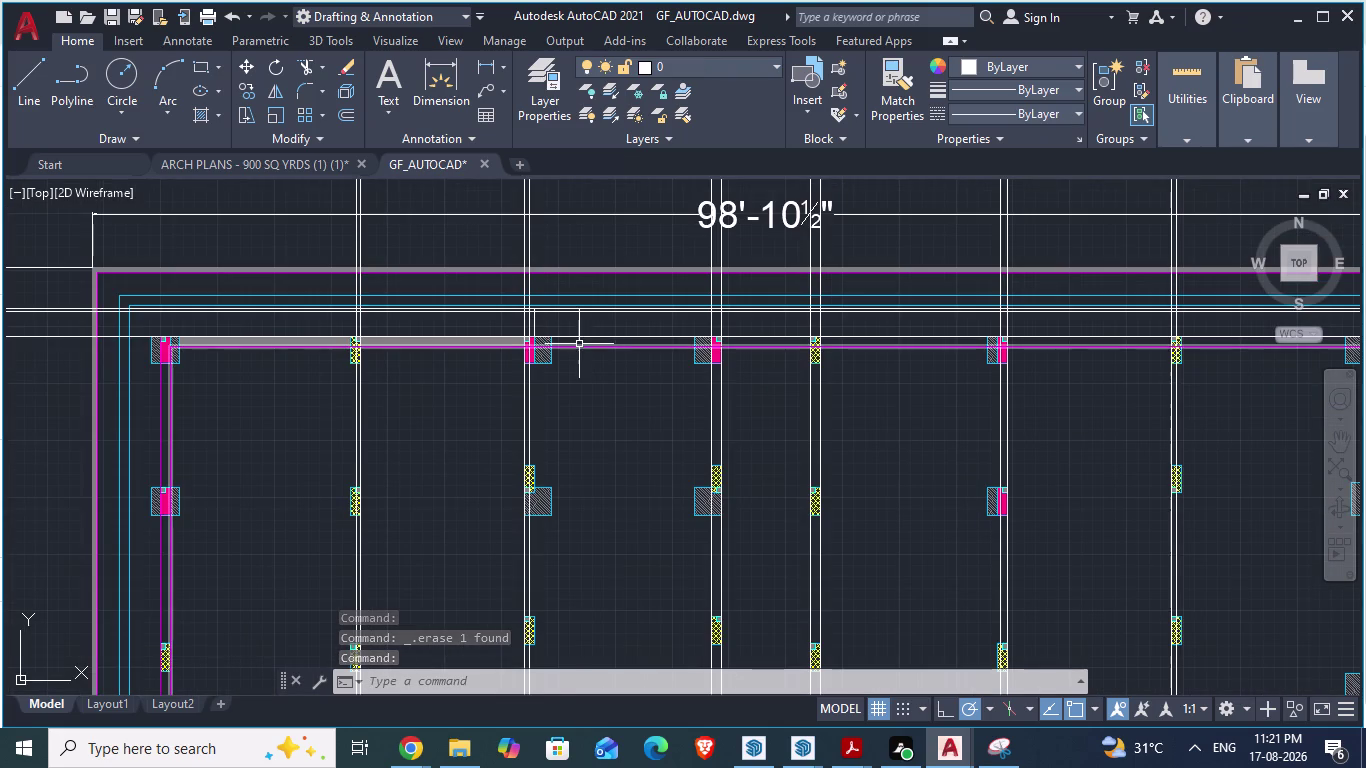
scroll(up, 3)
click(534, 321)
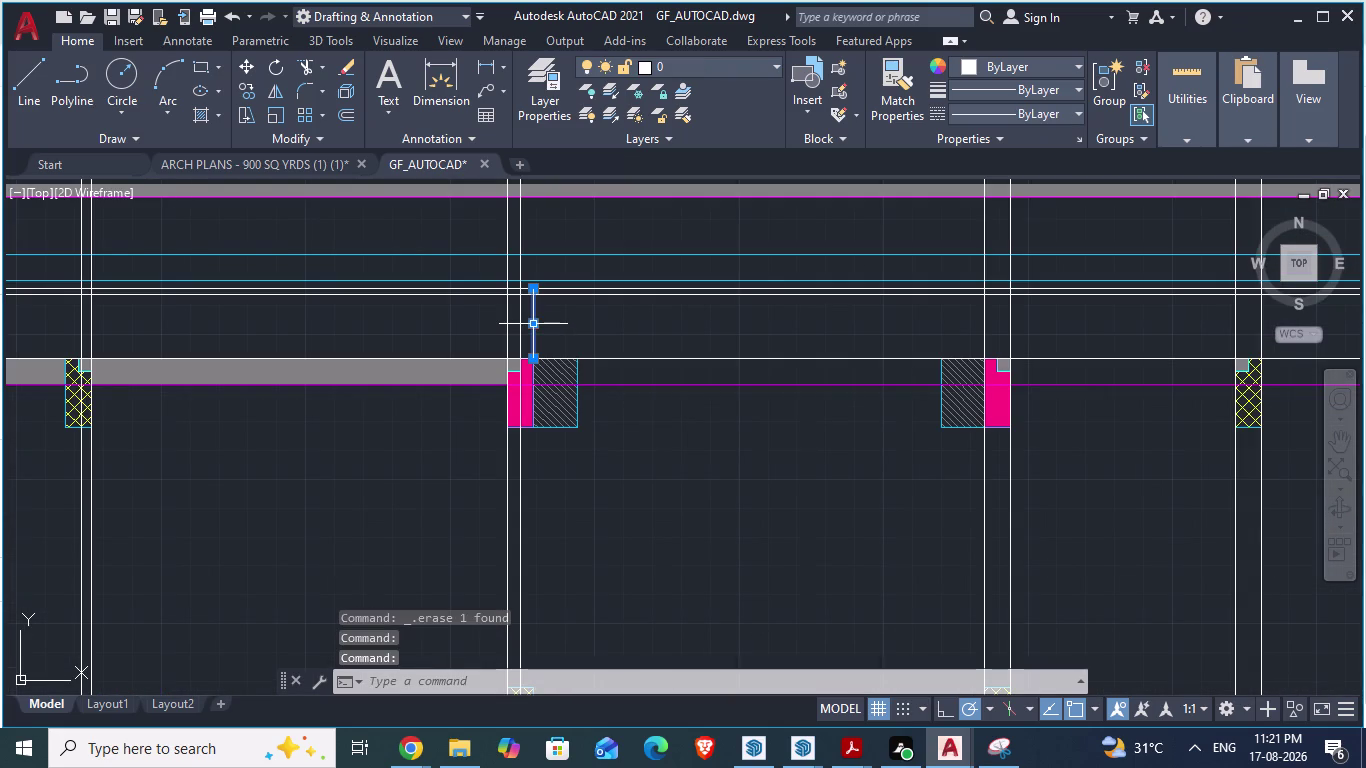
key(Delete)
Zoom to the top beam and start the LINE command with L.
scroll(down, 3)
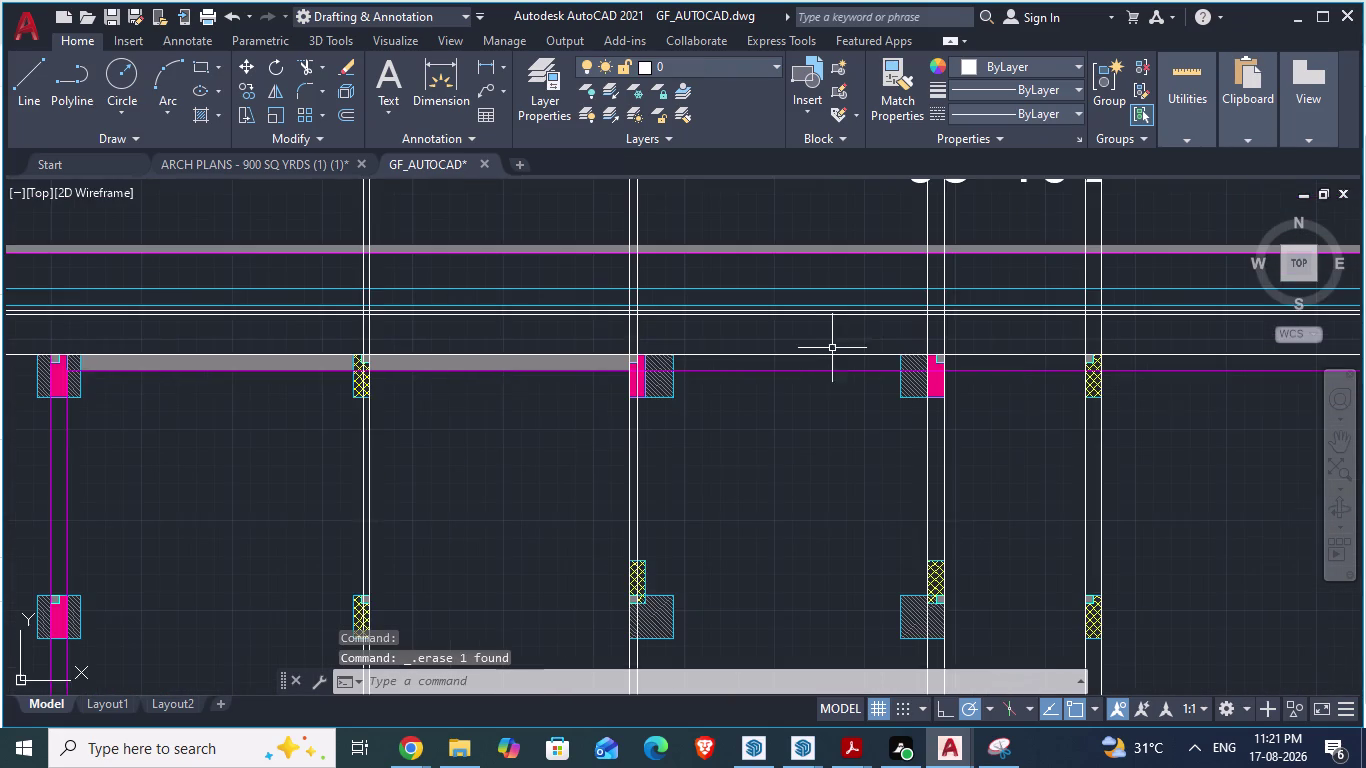
scroll(down, 3)
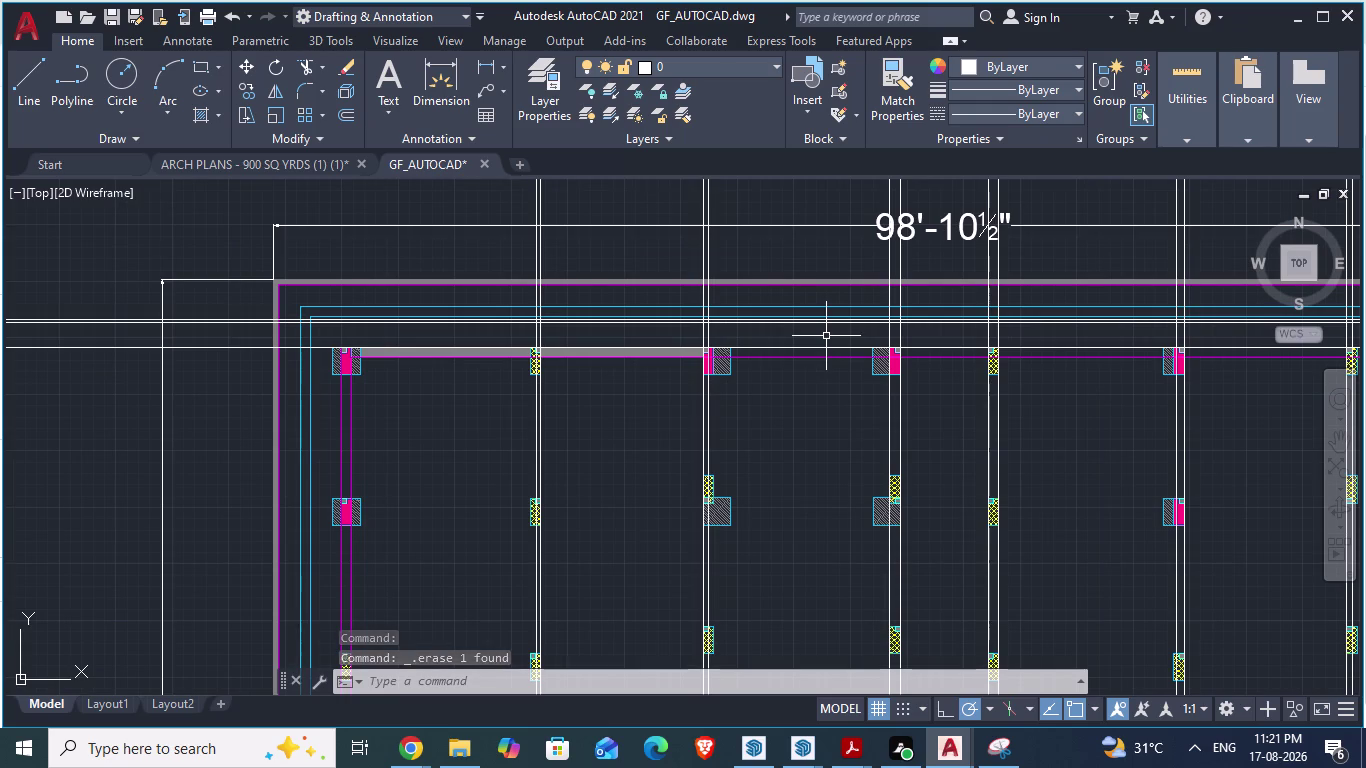
scroll(up, 3)
scroll(up, 3)
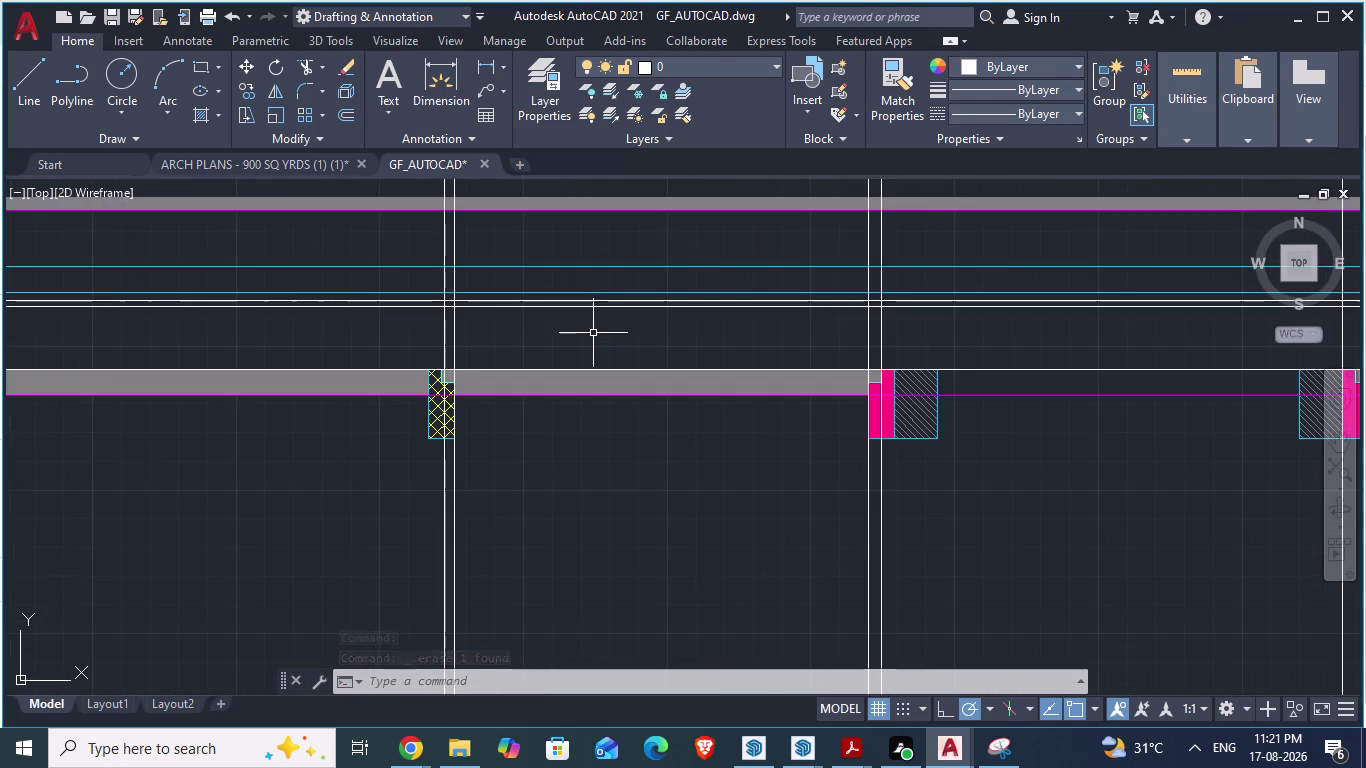
scroll(up, 3)
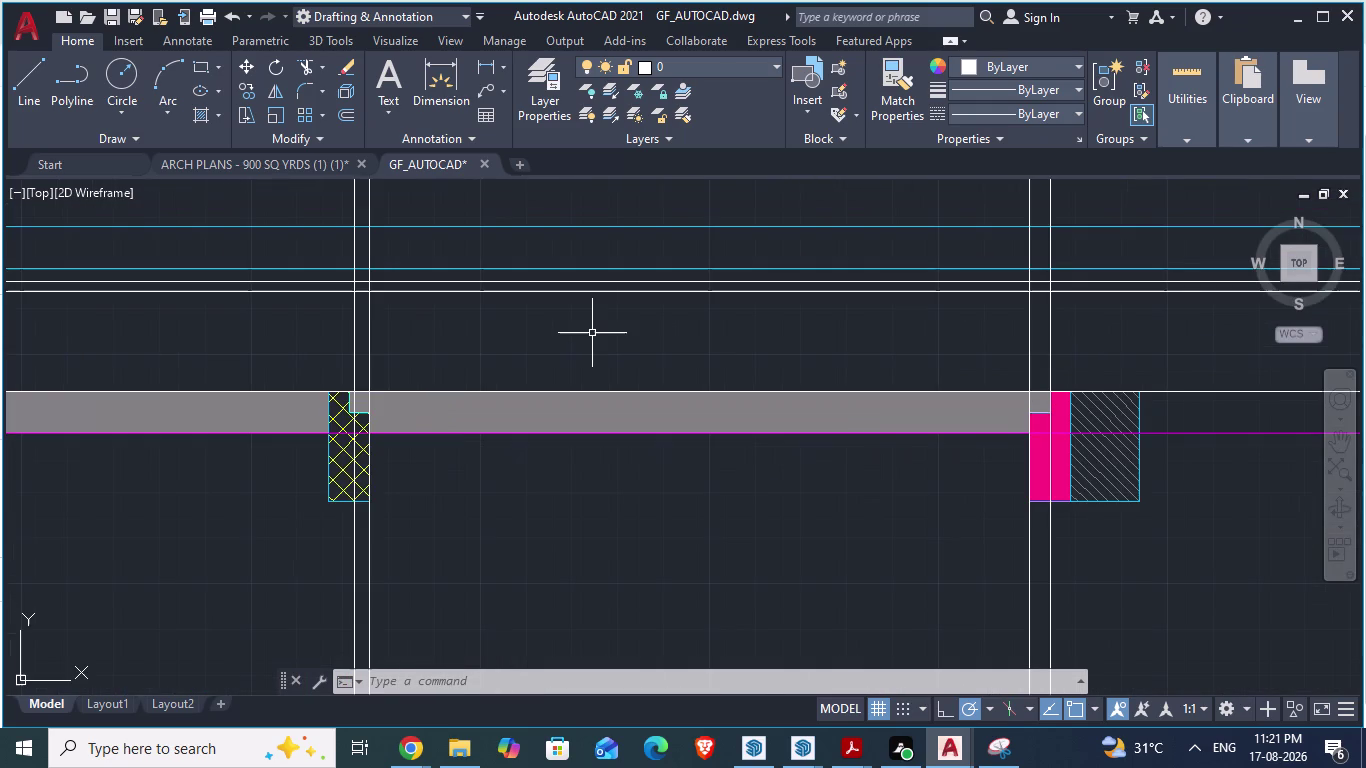
scroll(up, 3)
key(l)
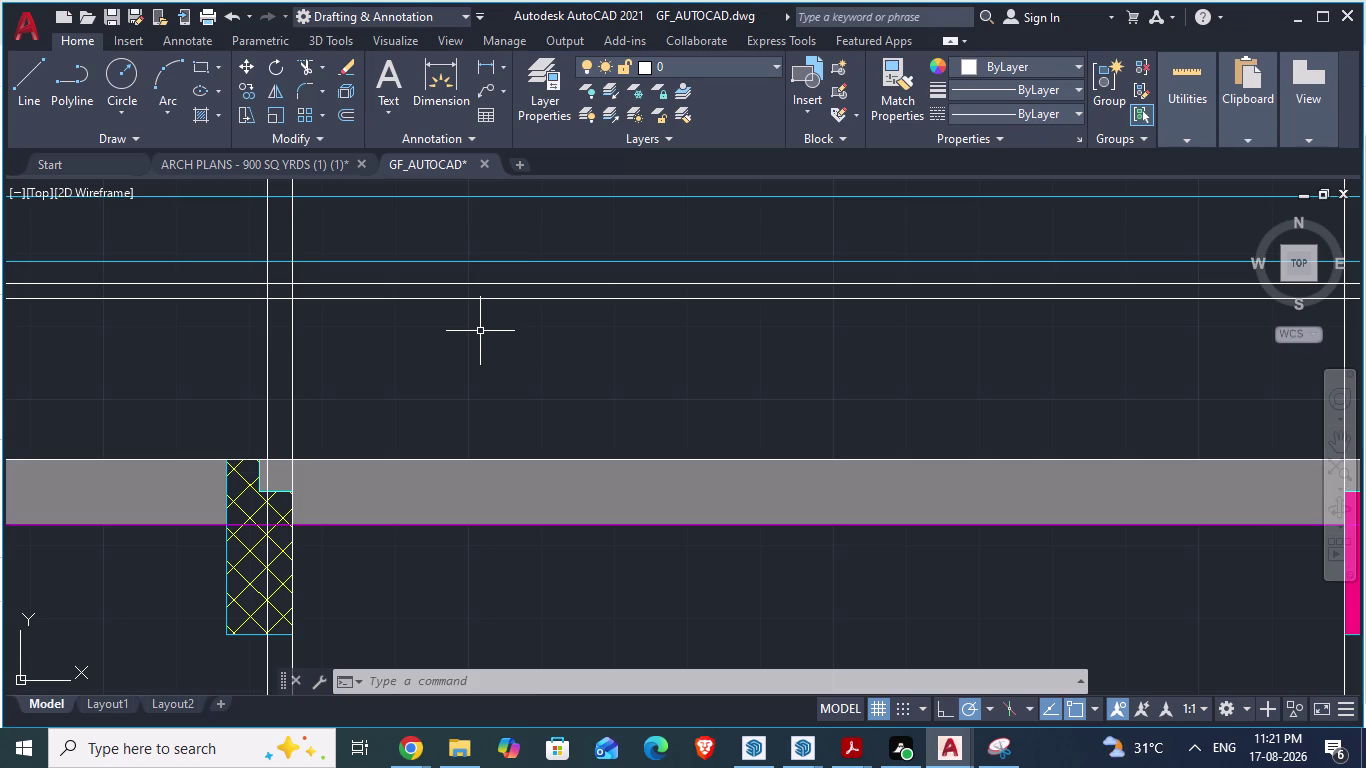
key(Return)
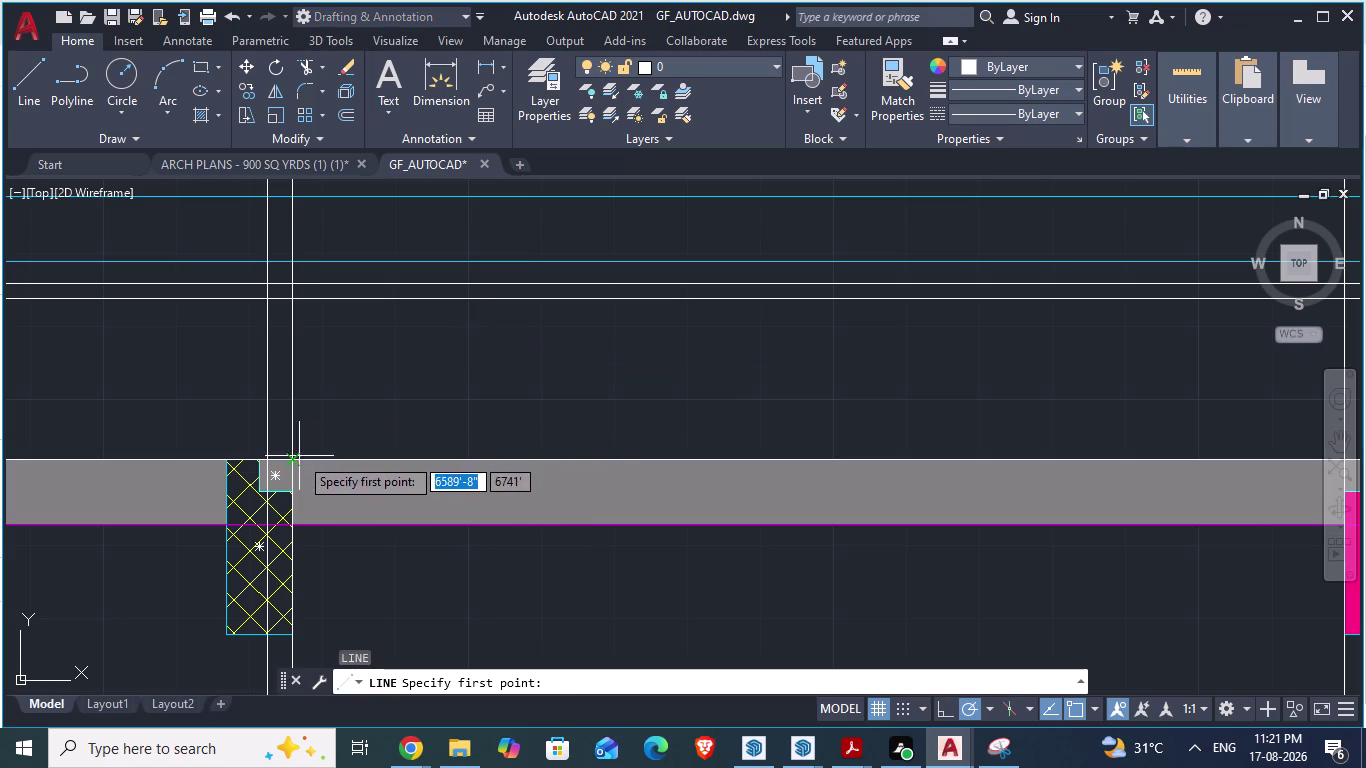
Draw a U-shaped end line at the beam's left column corner.
click(296, 459)
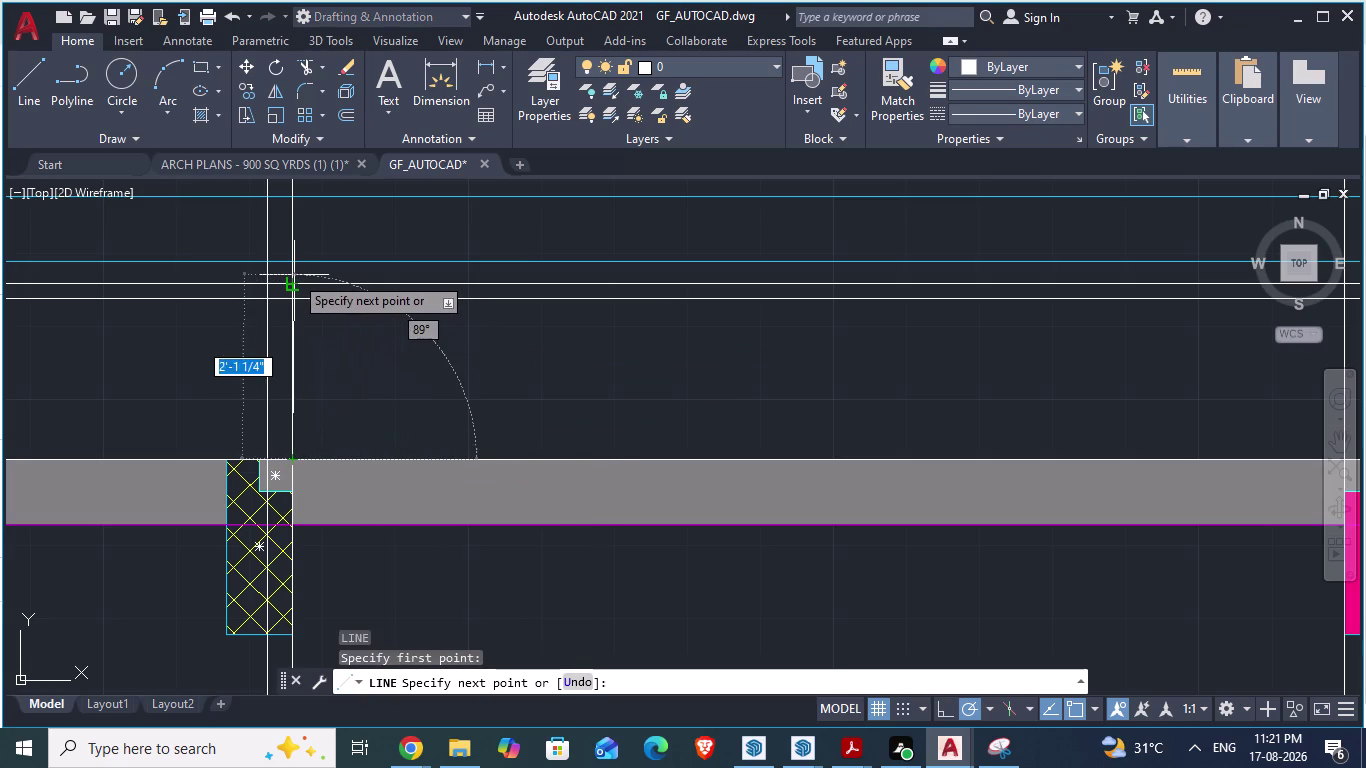
click(293, 279)
click(273, 281)
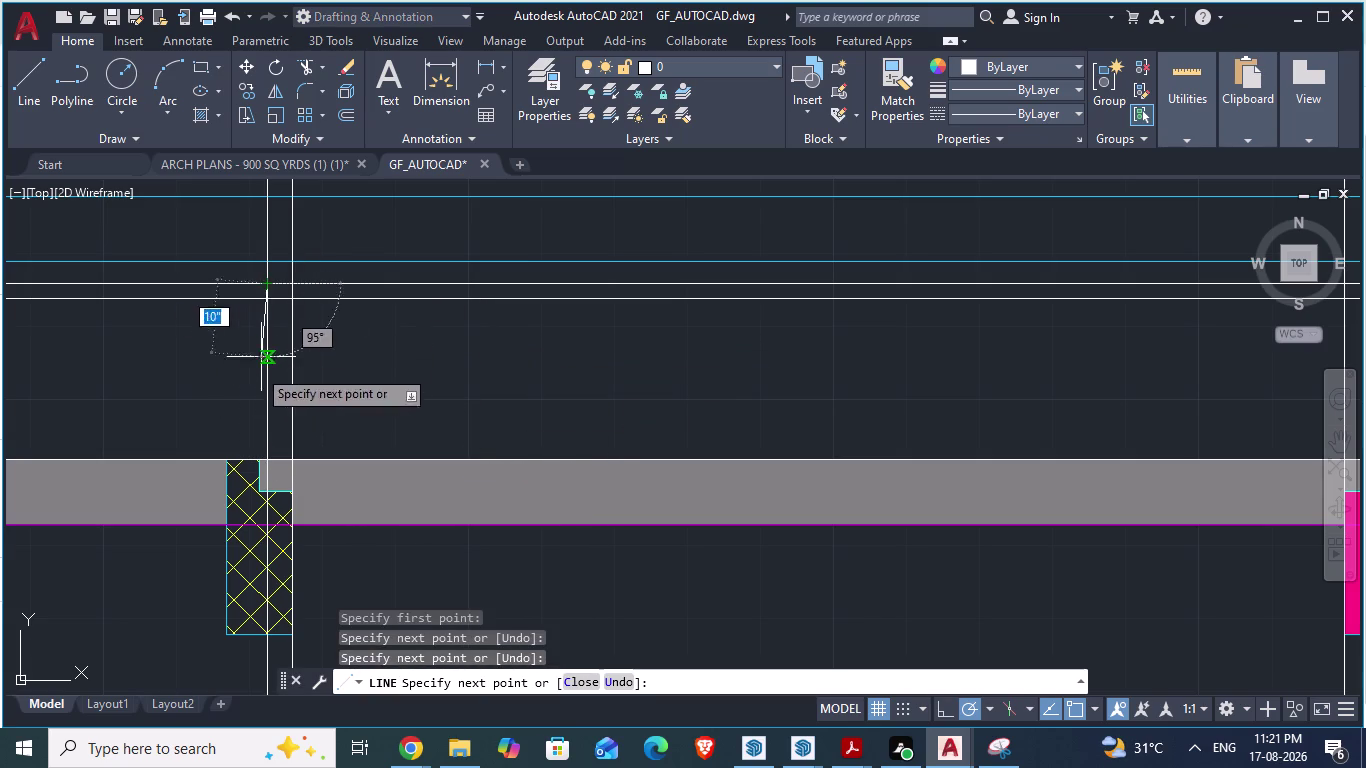
click(268, 457)
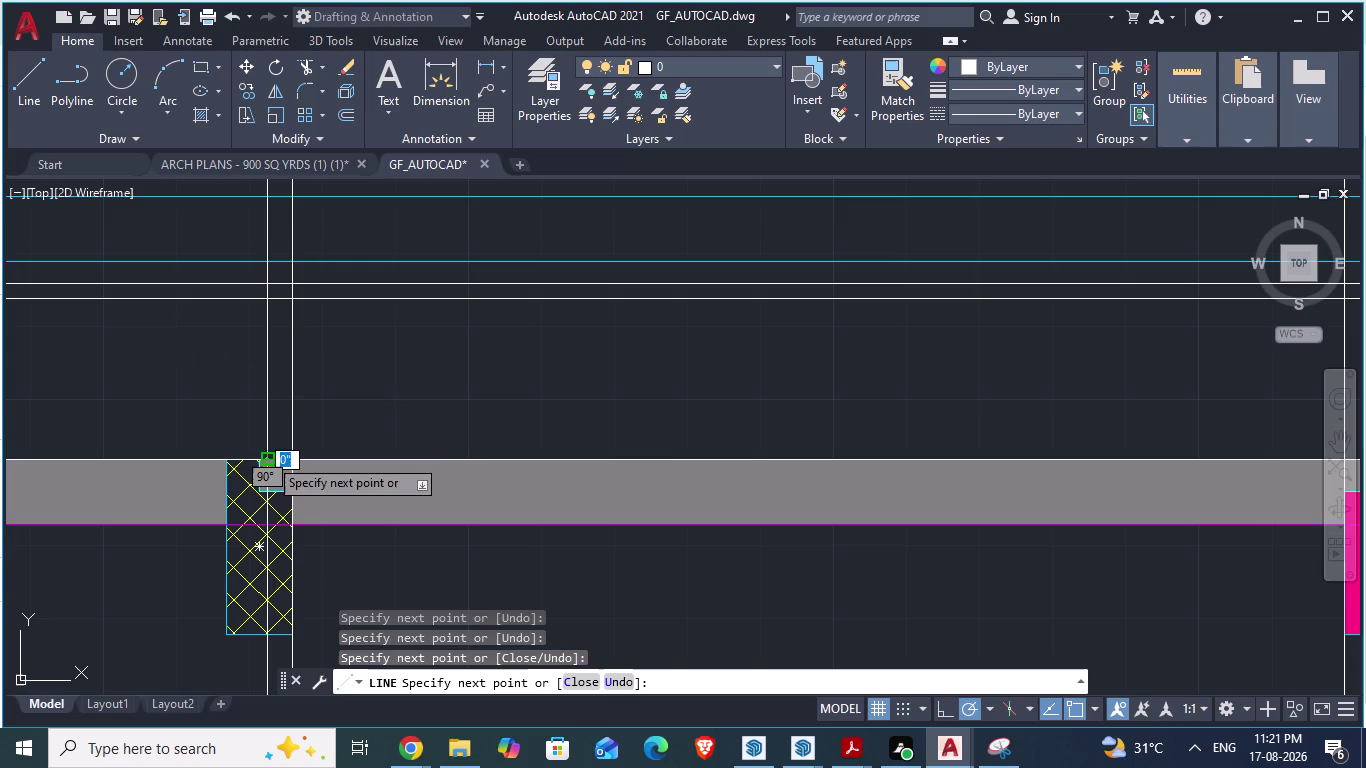
key(Escape)
Draw a matching U-shaped end line at the beam's right column.
scroll(down, 3)
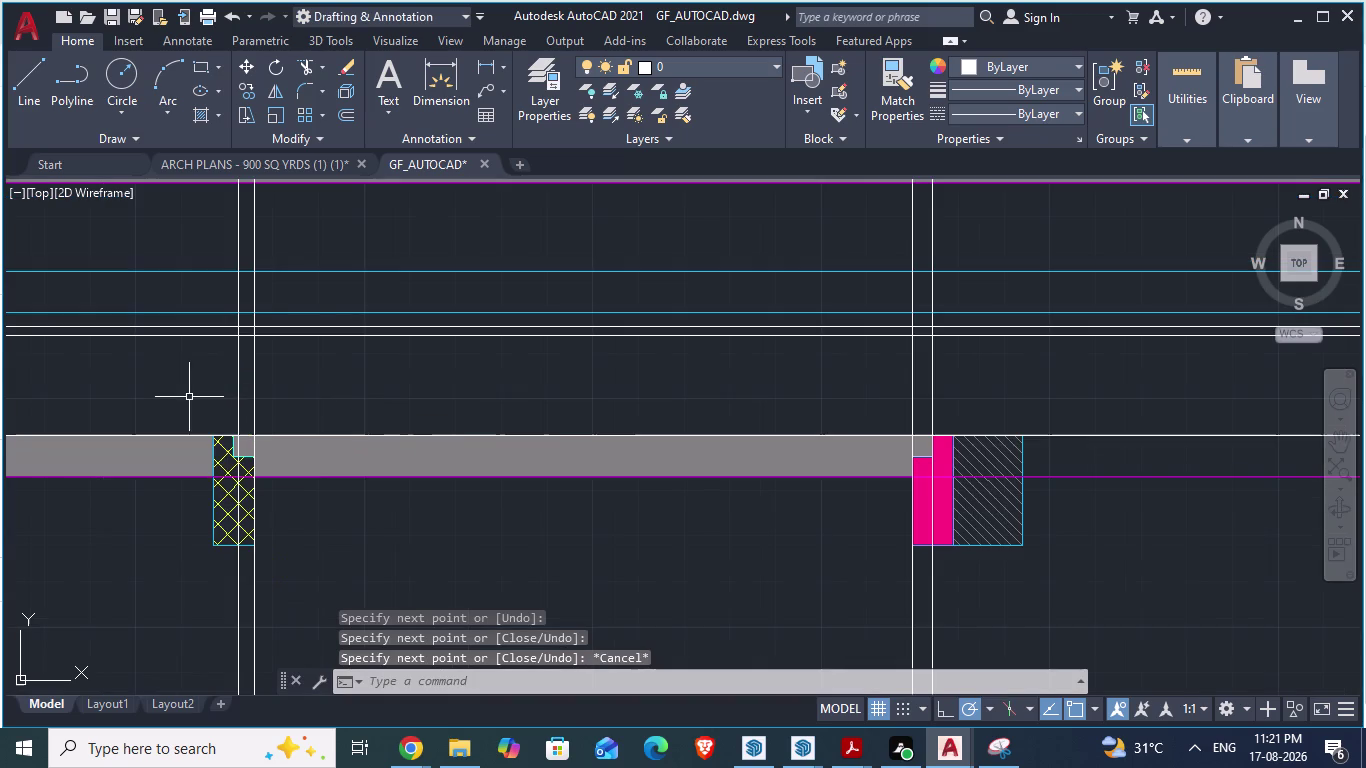
key(space)
scroll(up, 3)
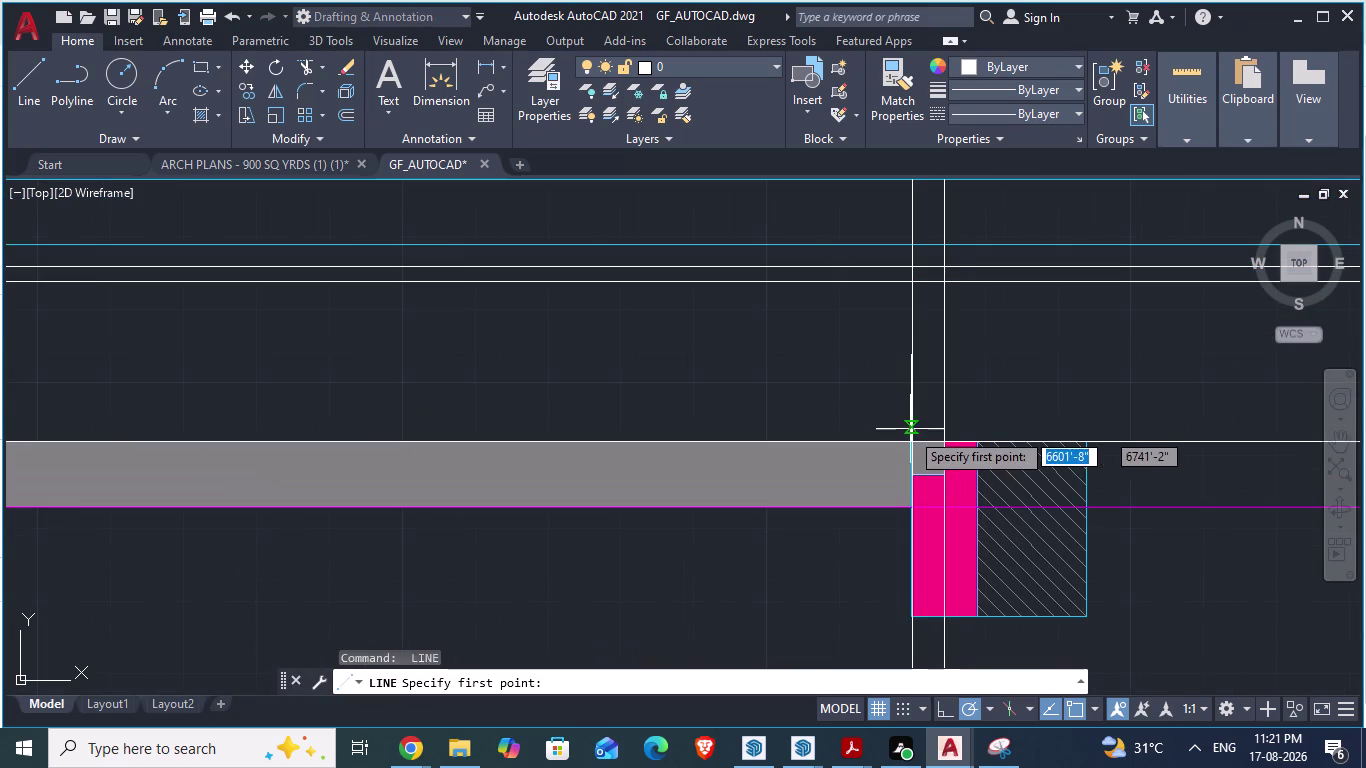
click(910, 440)
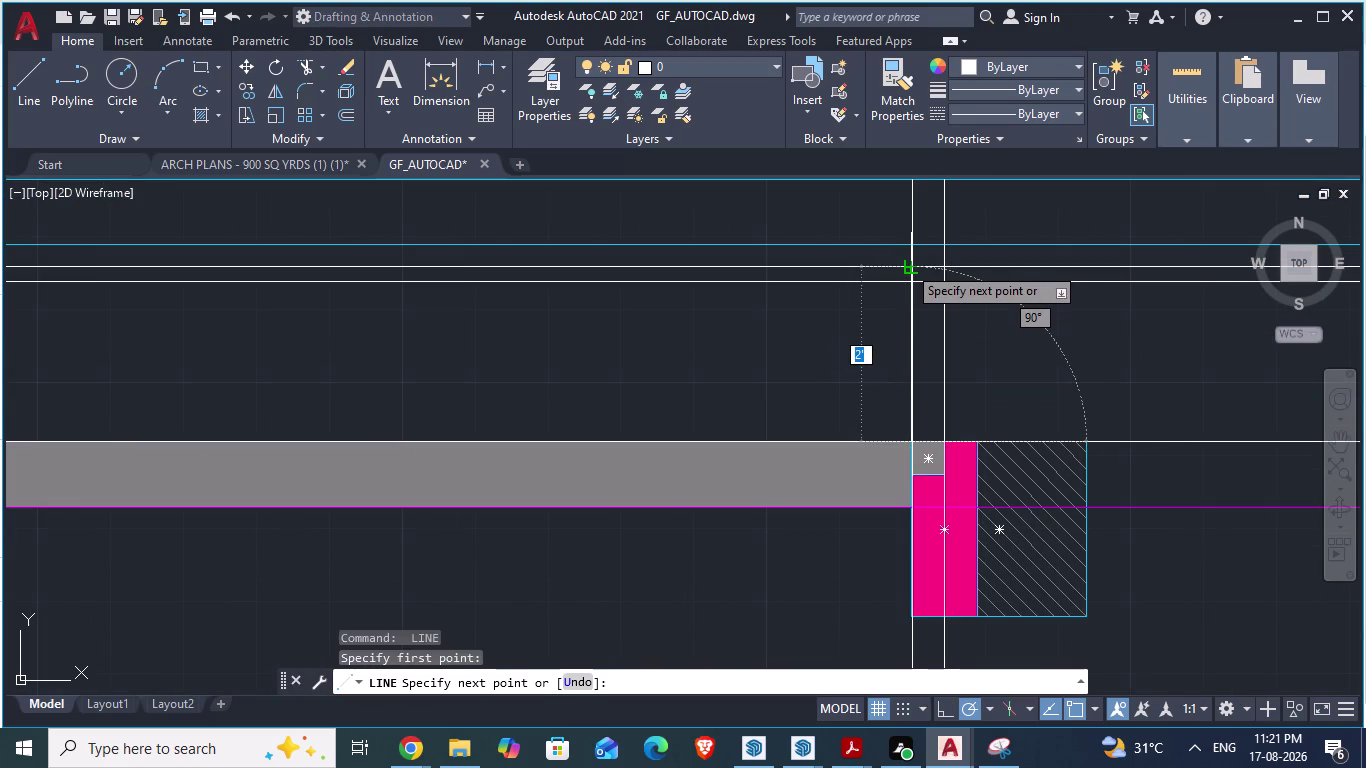
scroll(up, 3)
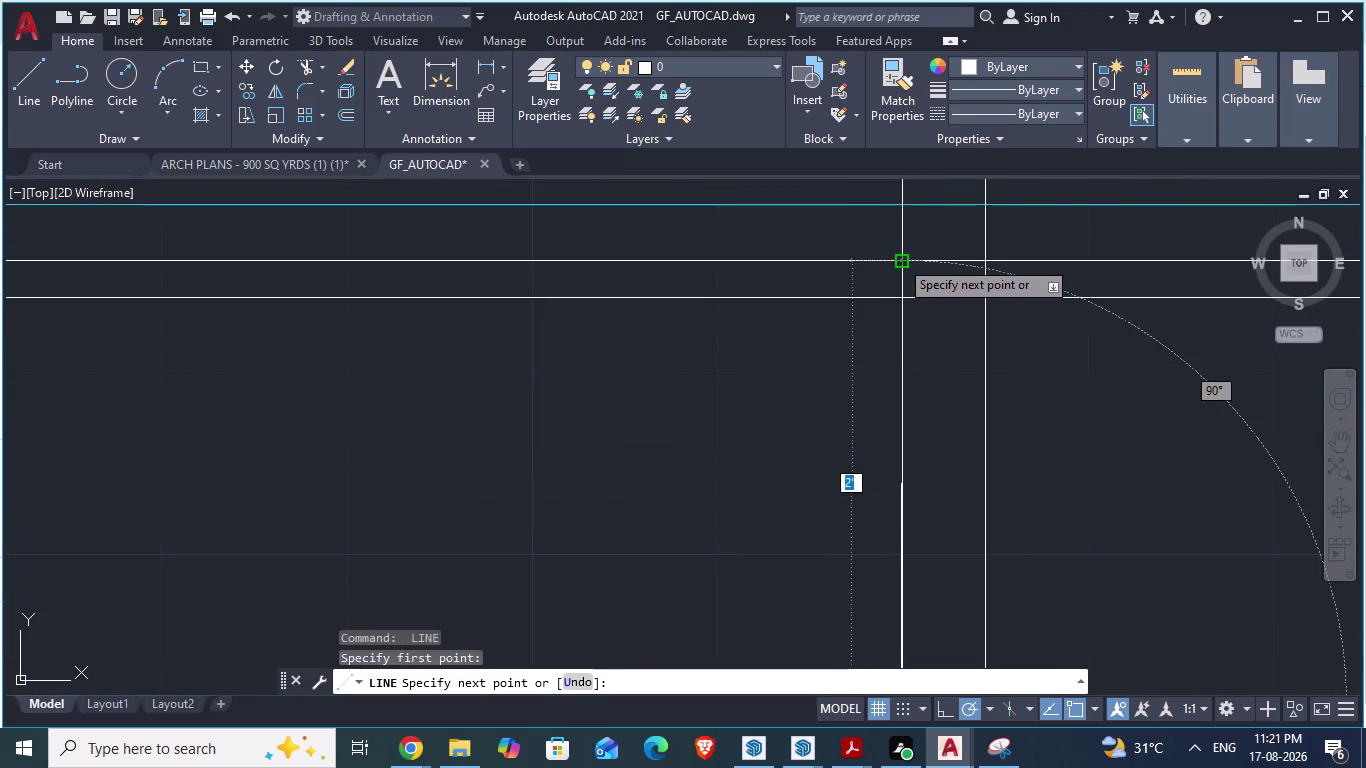
click(899, 259)
click(985, 258)
scroll(down, 3)
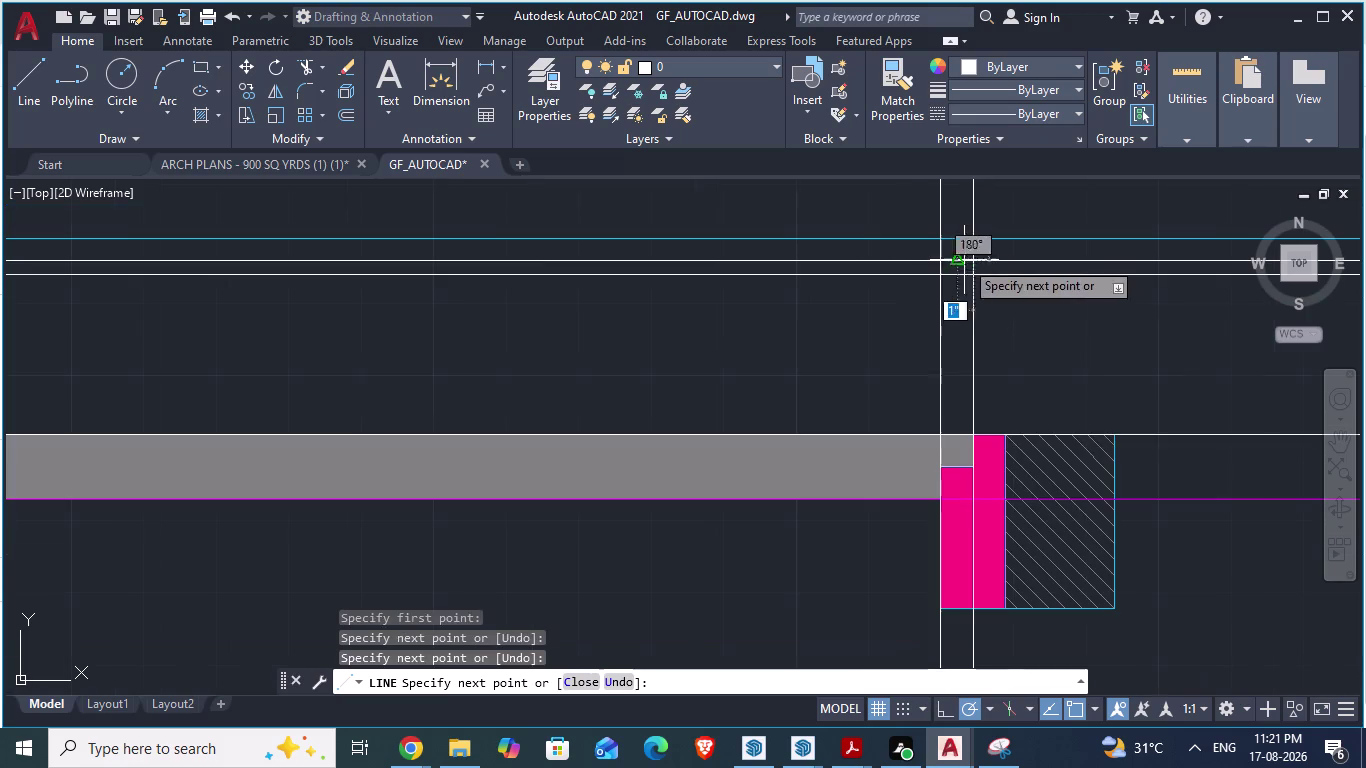
click(973, 434)
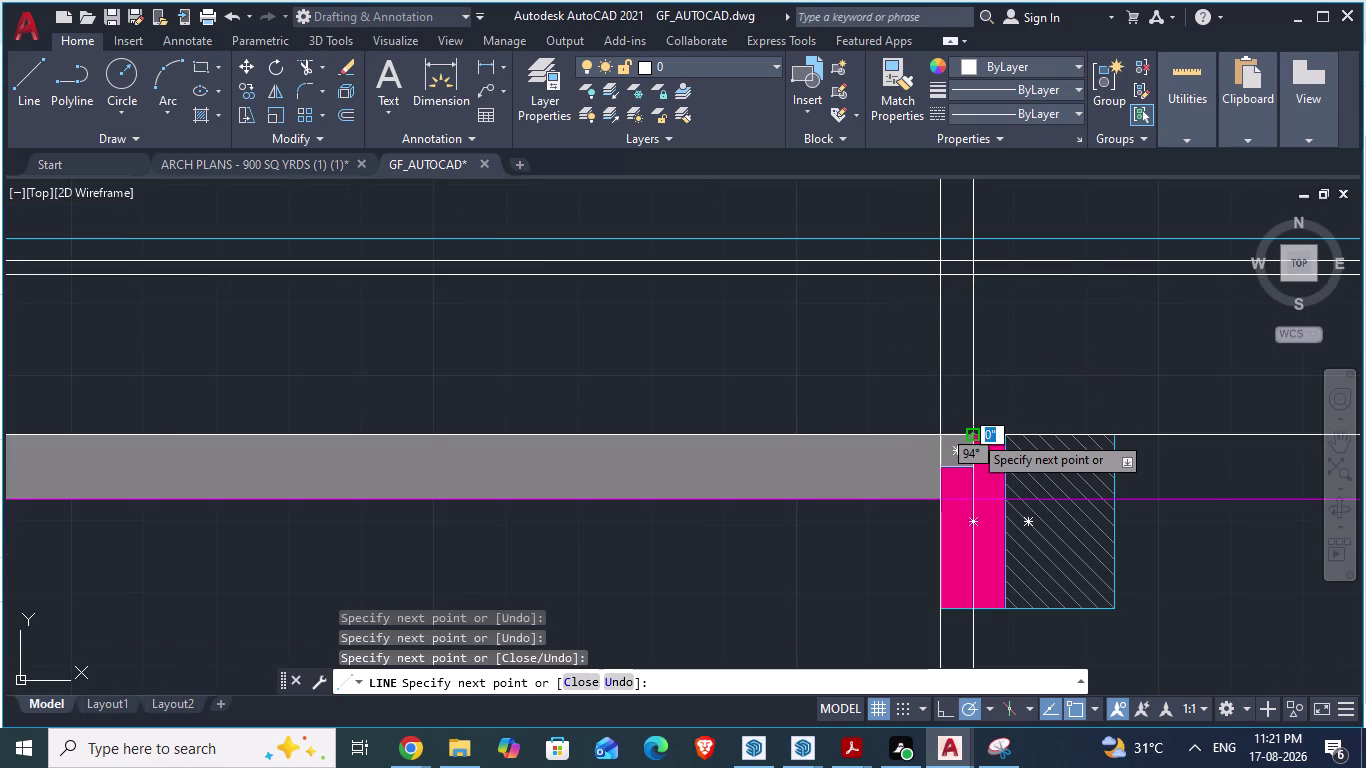
key(Return)
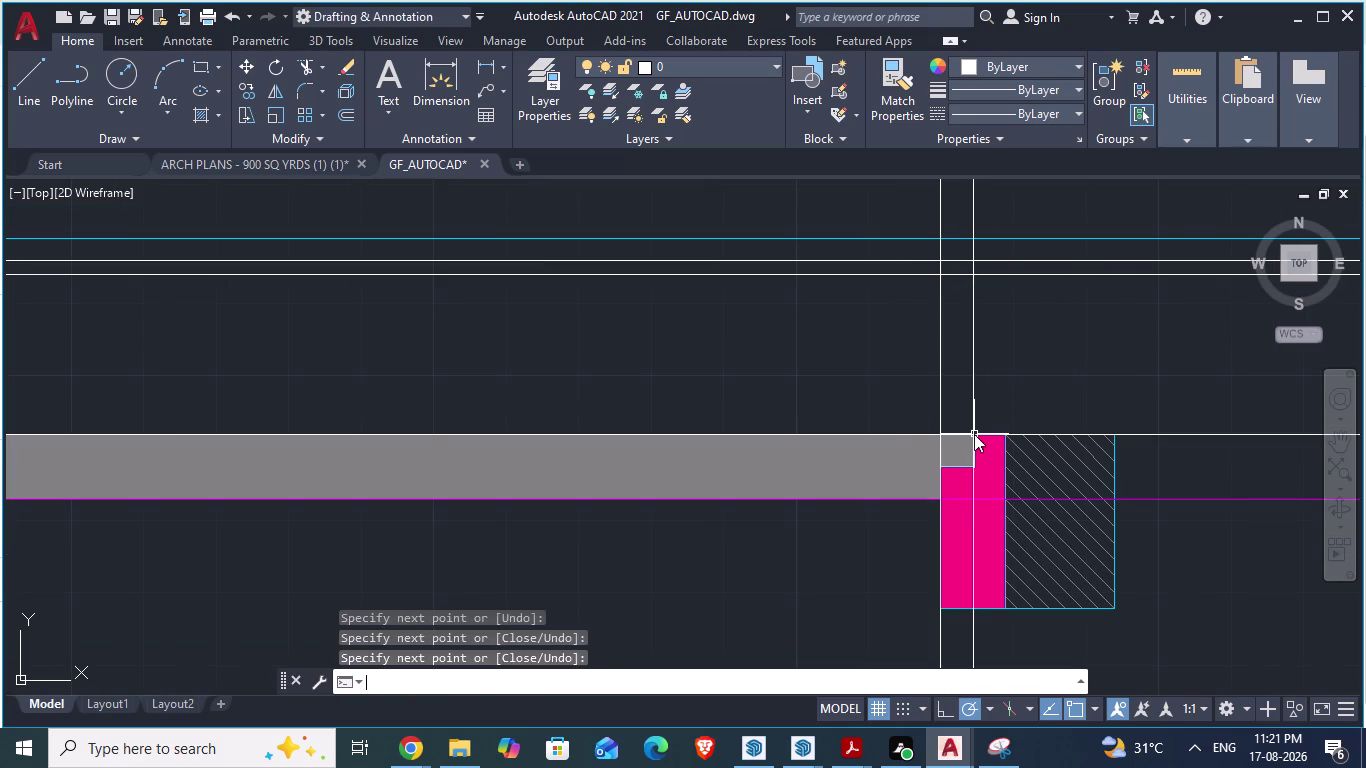
Draw the multi-point beam line along the top beam up to the column edge.
scroll(up, 3)
scroll(down, 3)
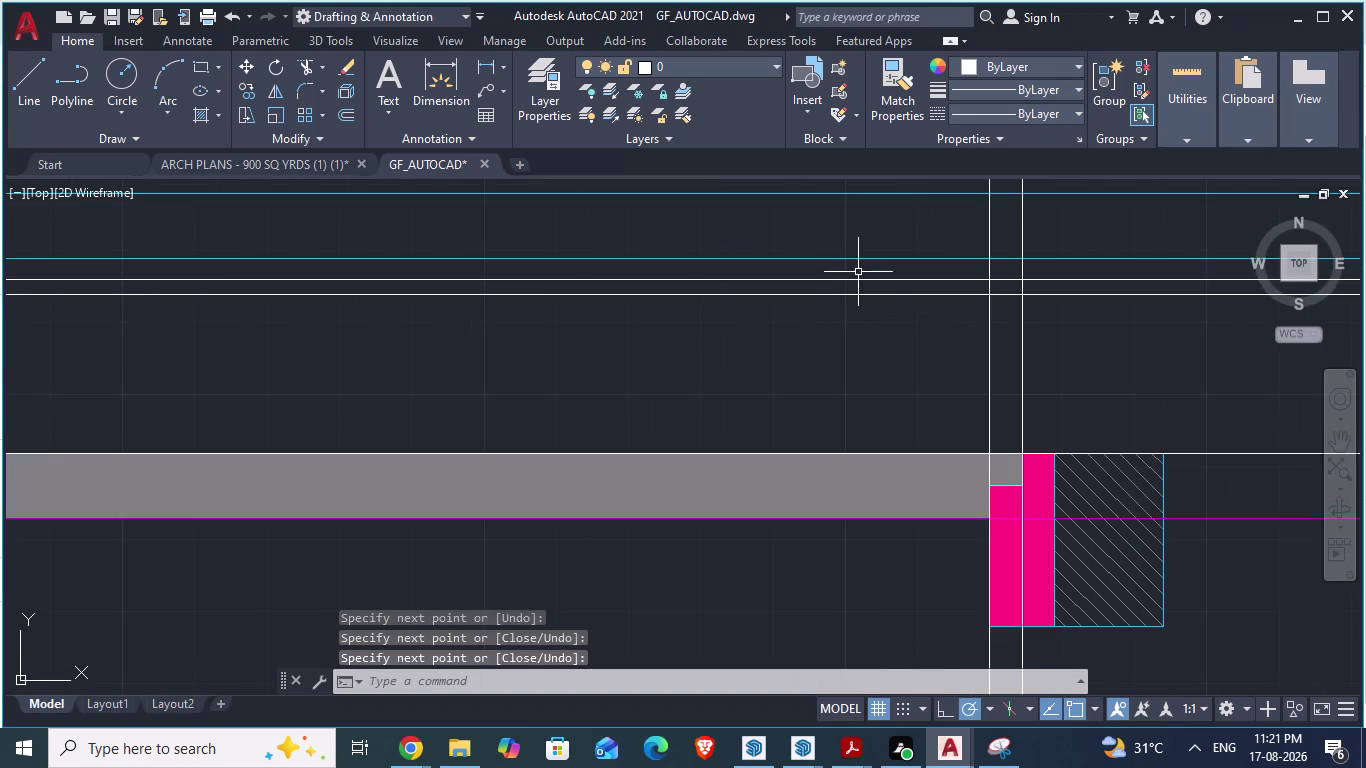
key(l)
scroll(up, 3)
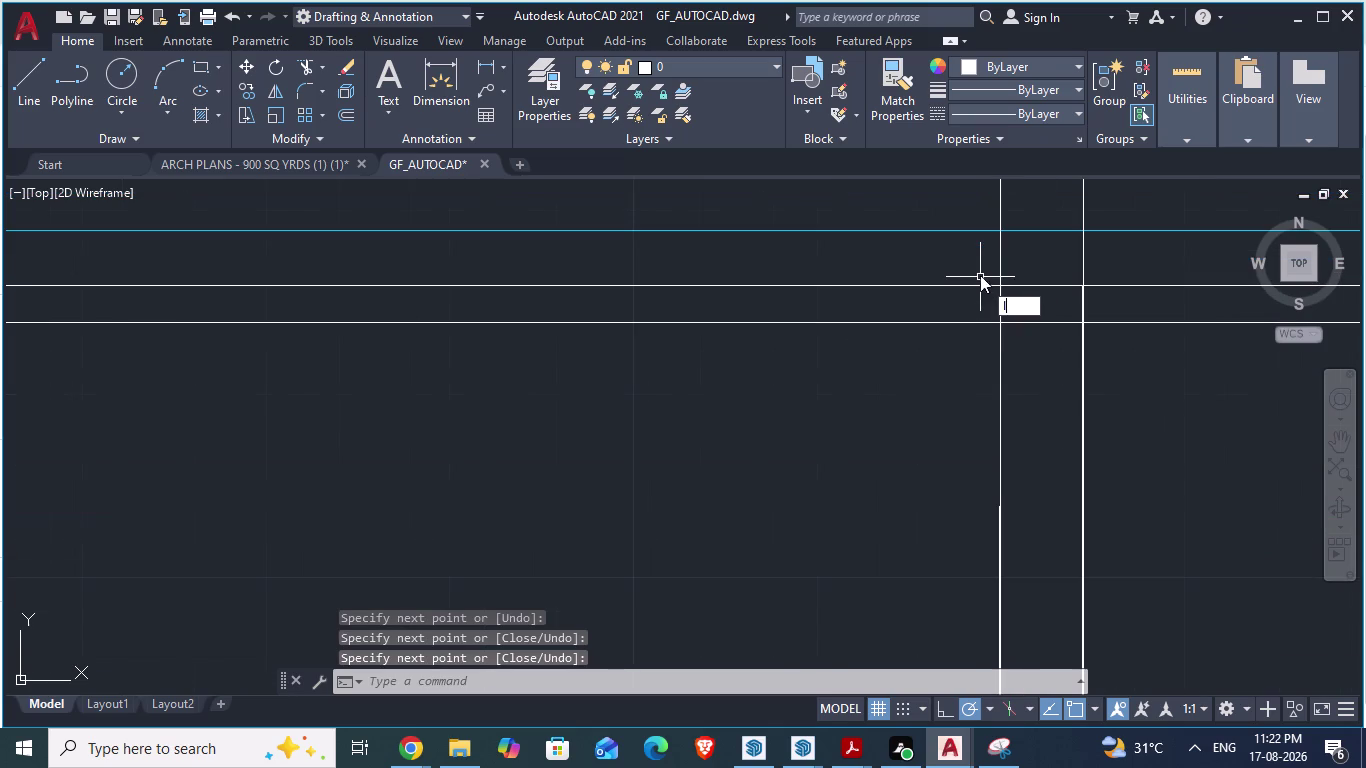
key(Return)
click(996, 279)
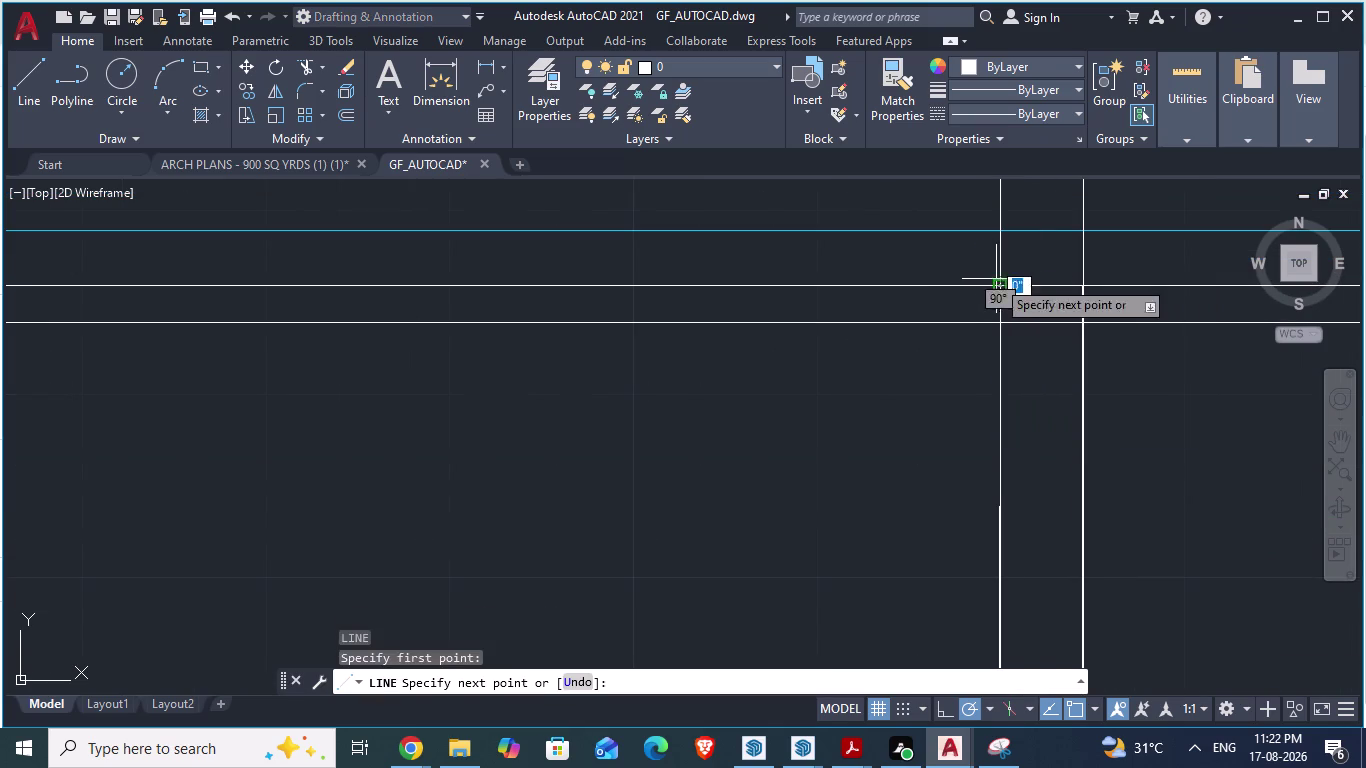
scroll(down, 3)
scroll(down, 3)
scroll(up, 3)
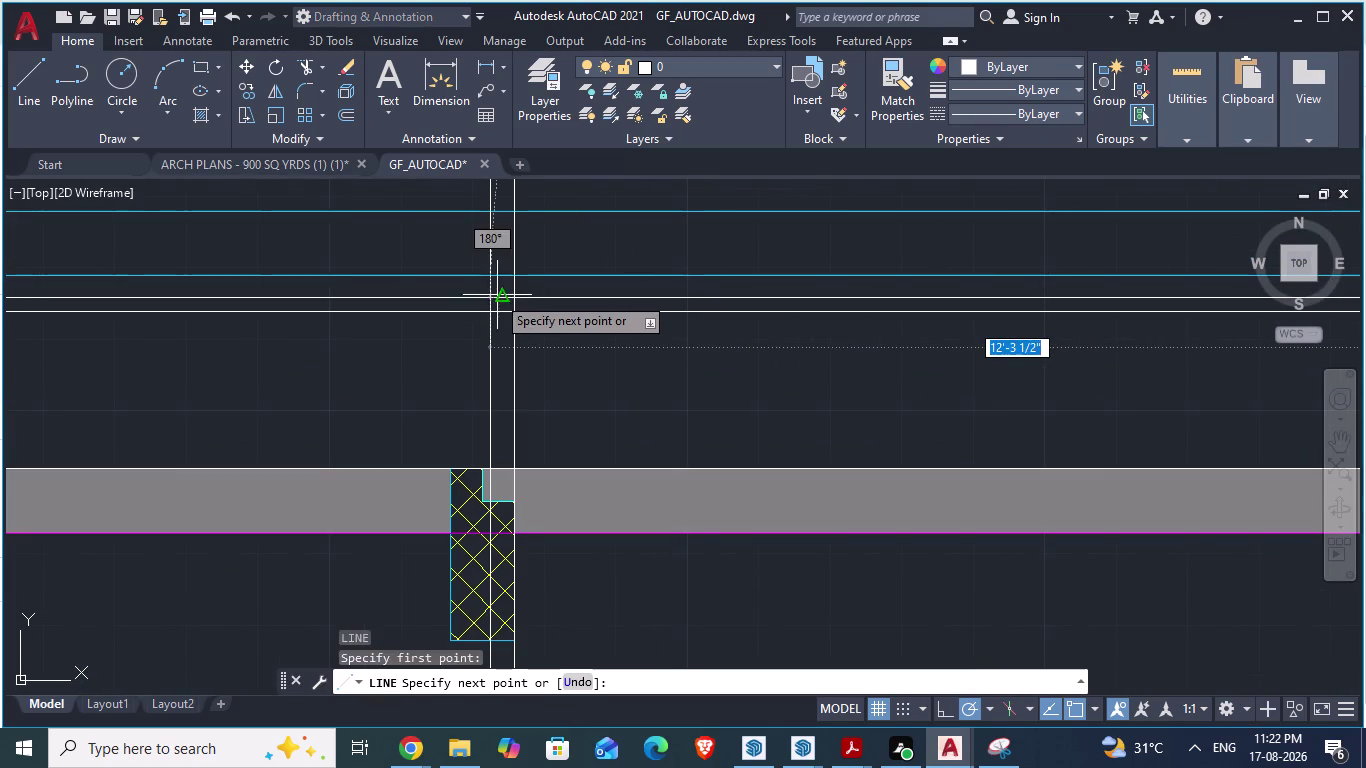
click(510, 295)
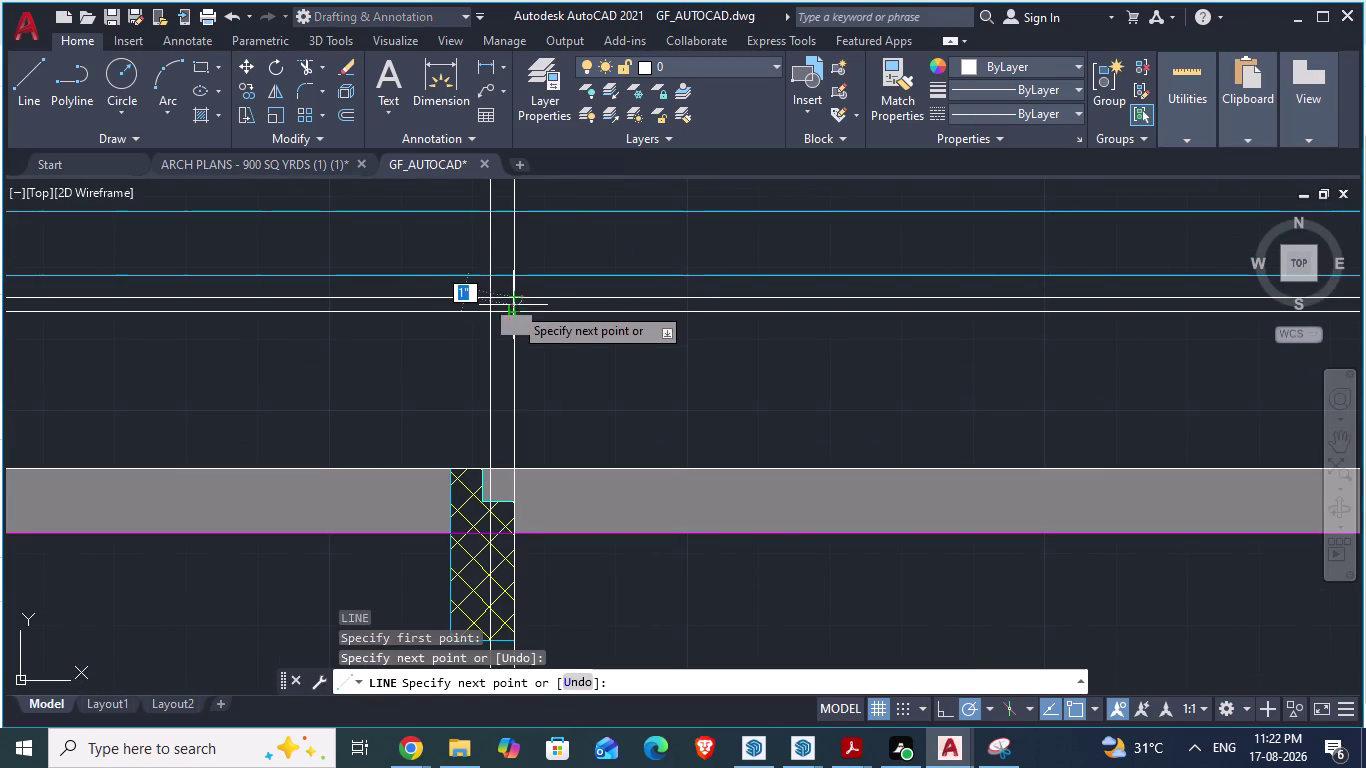
scroll(up, 3)
click(479, 354)
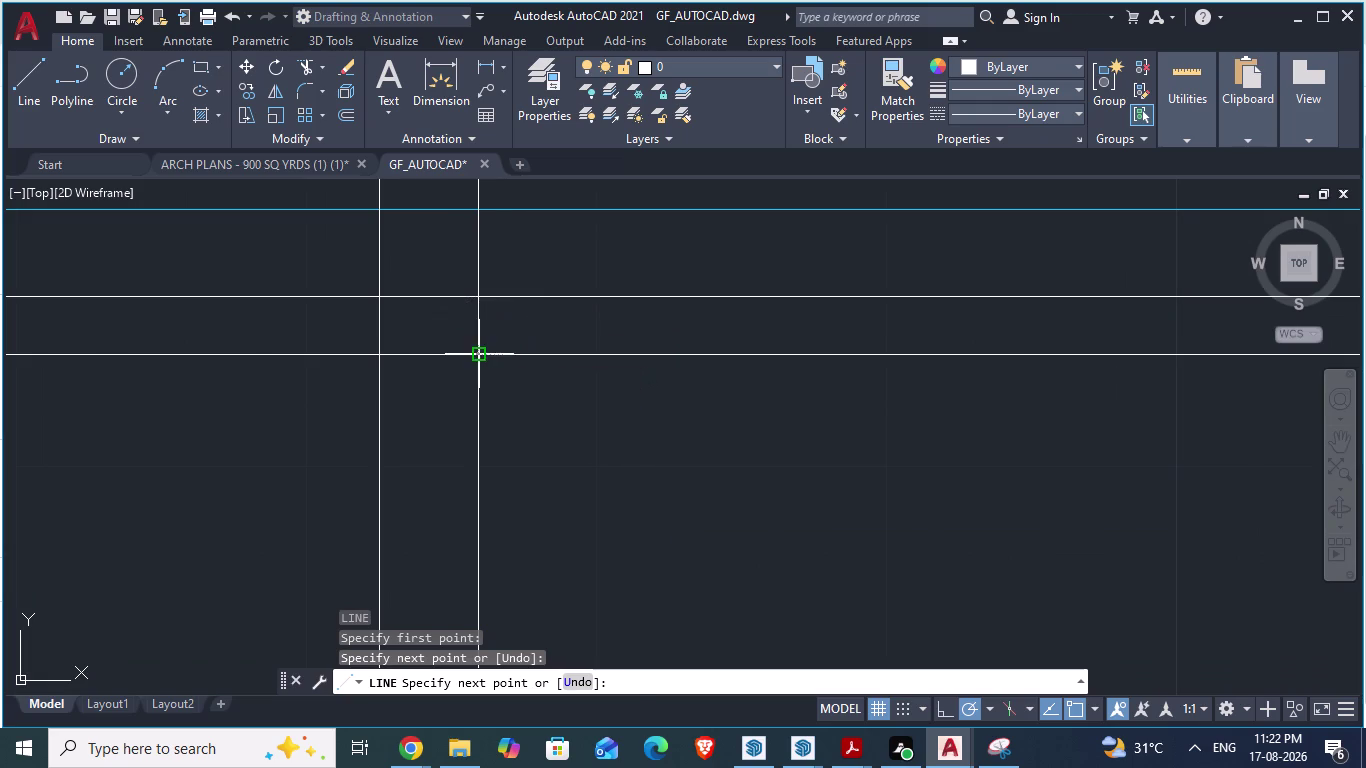
scroll(down, 3)
scroll(down, 3)
scroll(up, 3)
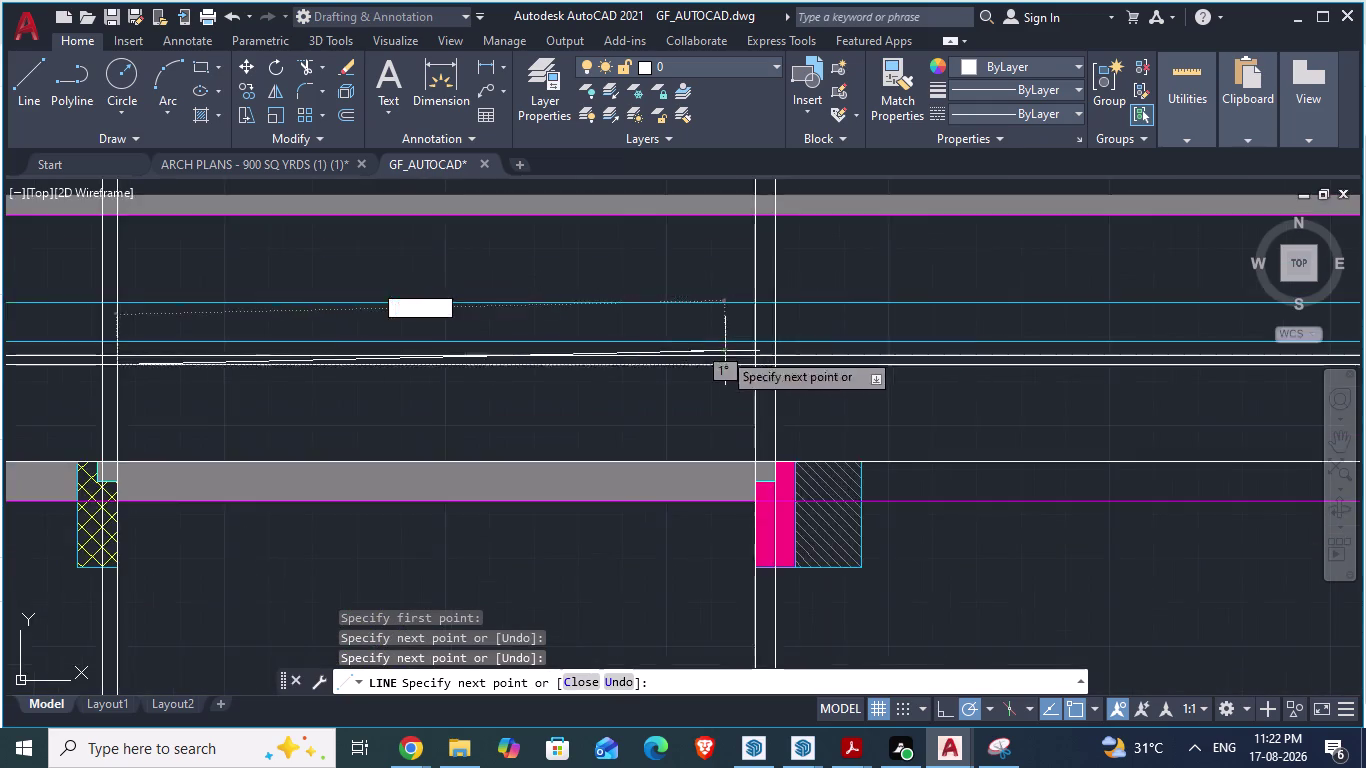
scroll(up, 3)
click(873, 397)
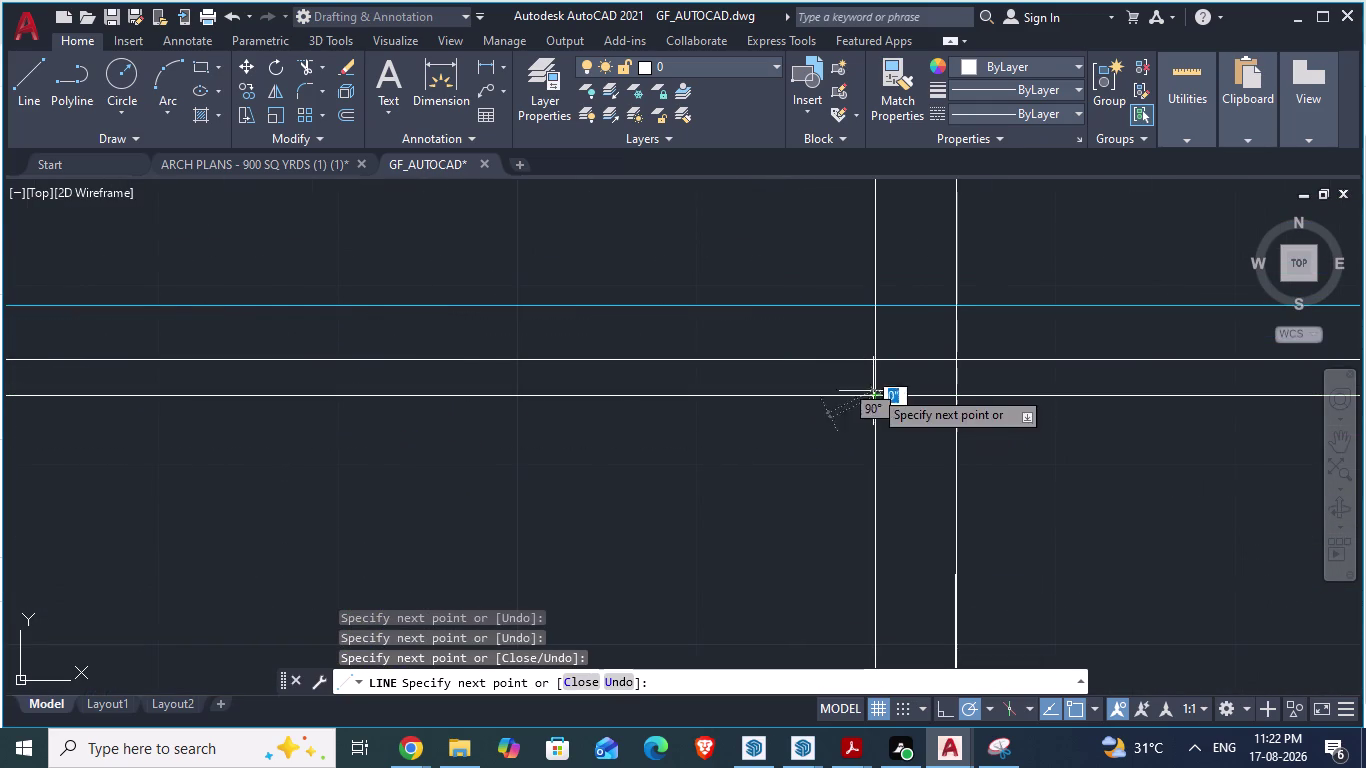
click(874, 364)
key(Return)
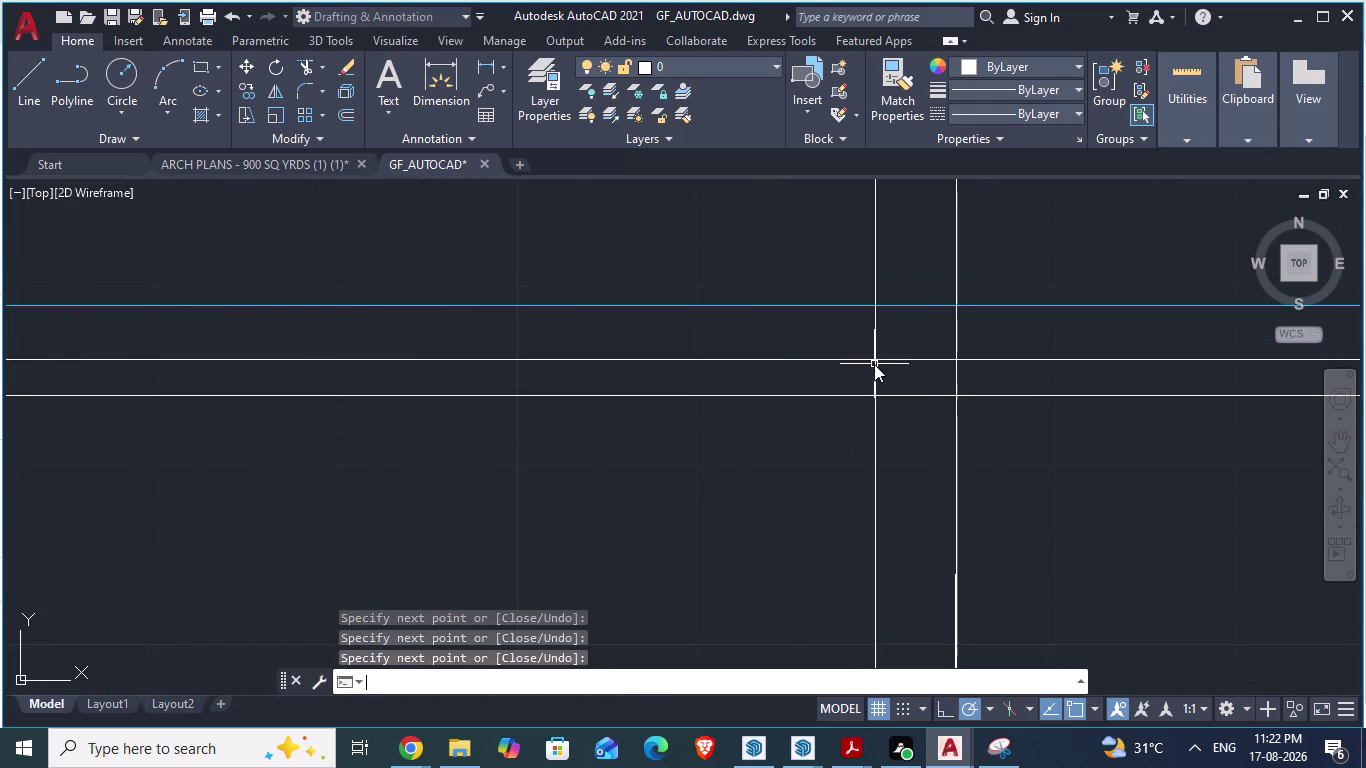
key(Escape)
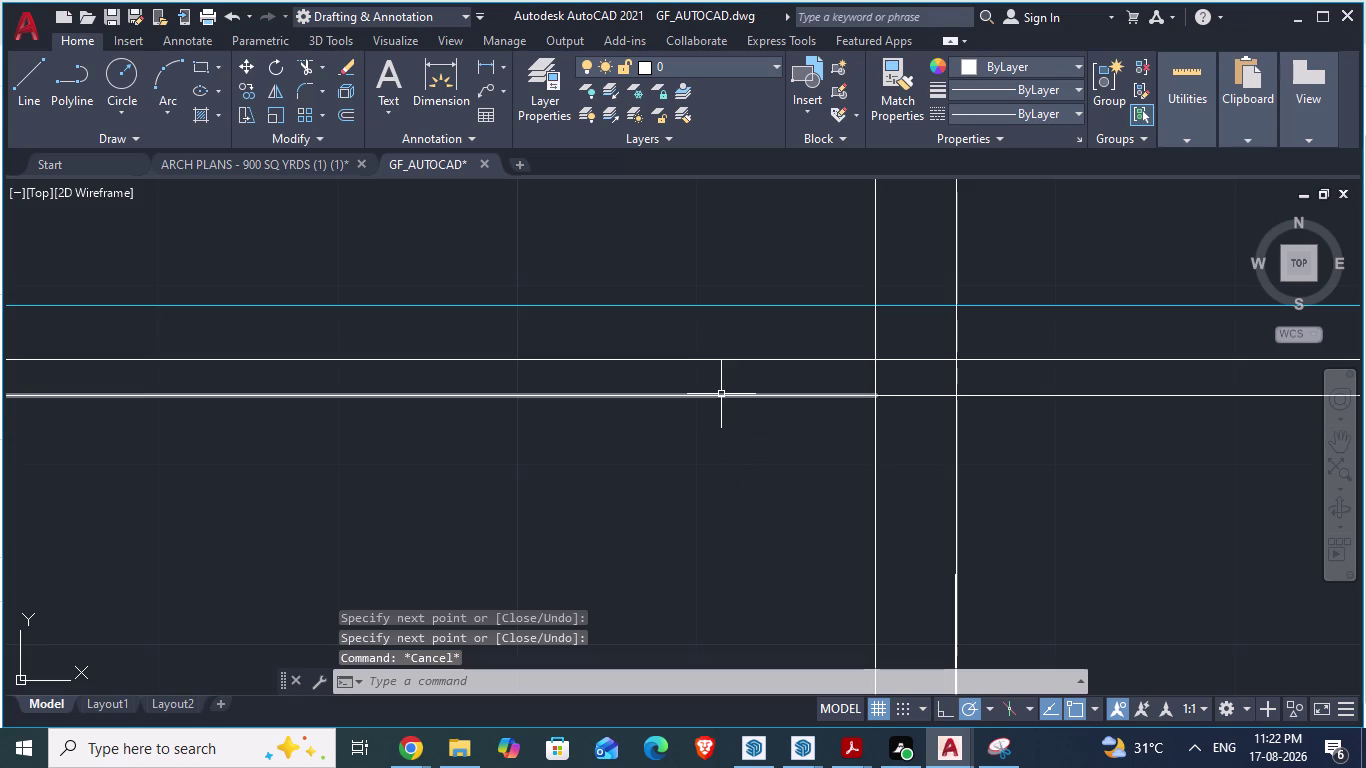
Select the upper and lower top-beam lines and bring up their context menu.
click(721, 394)
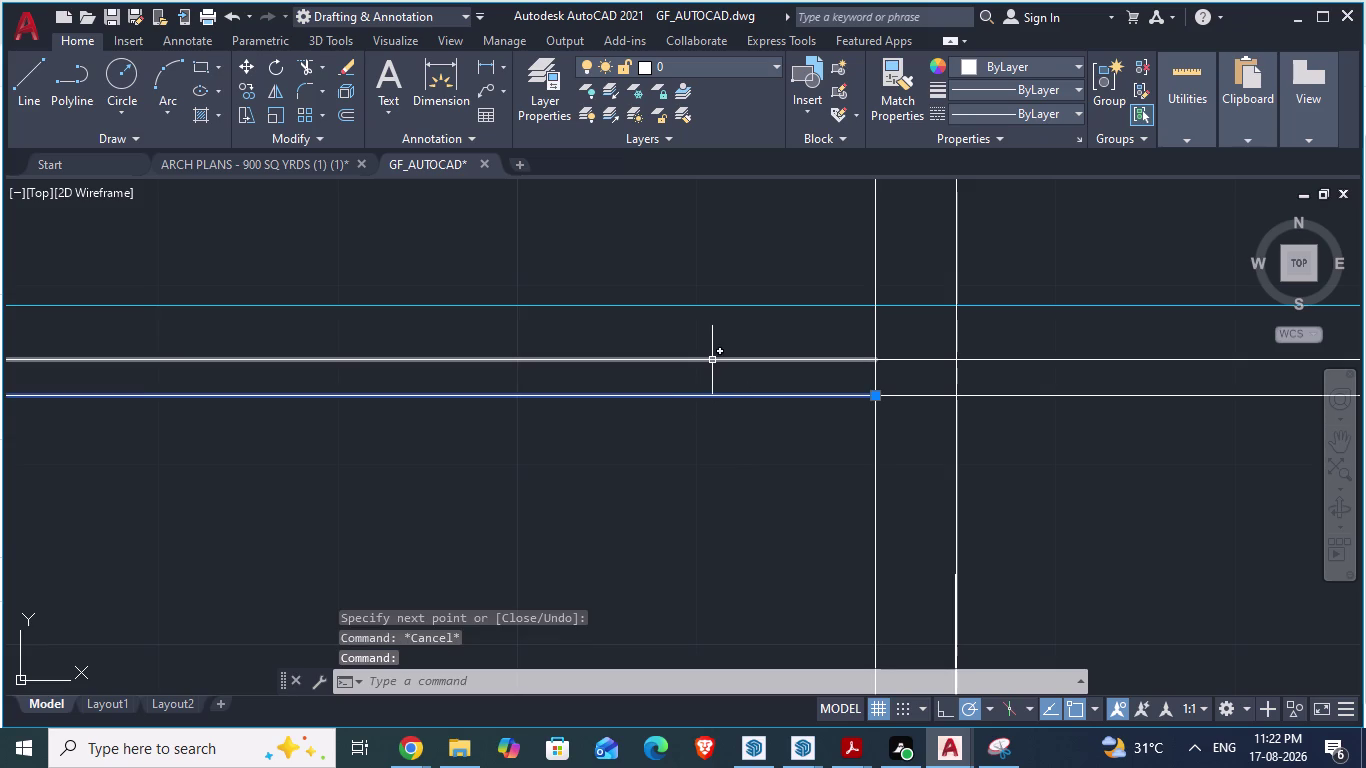
click(712, 360)
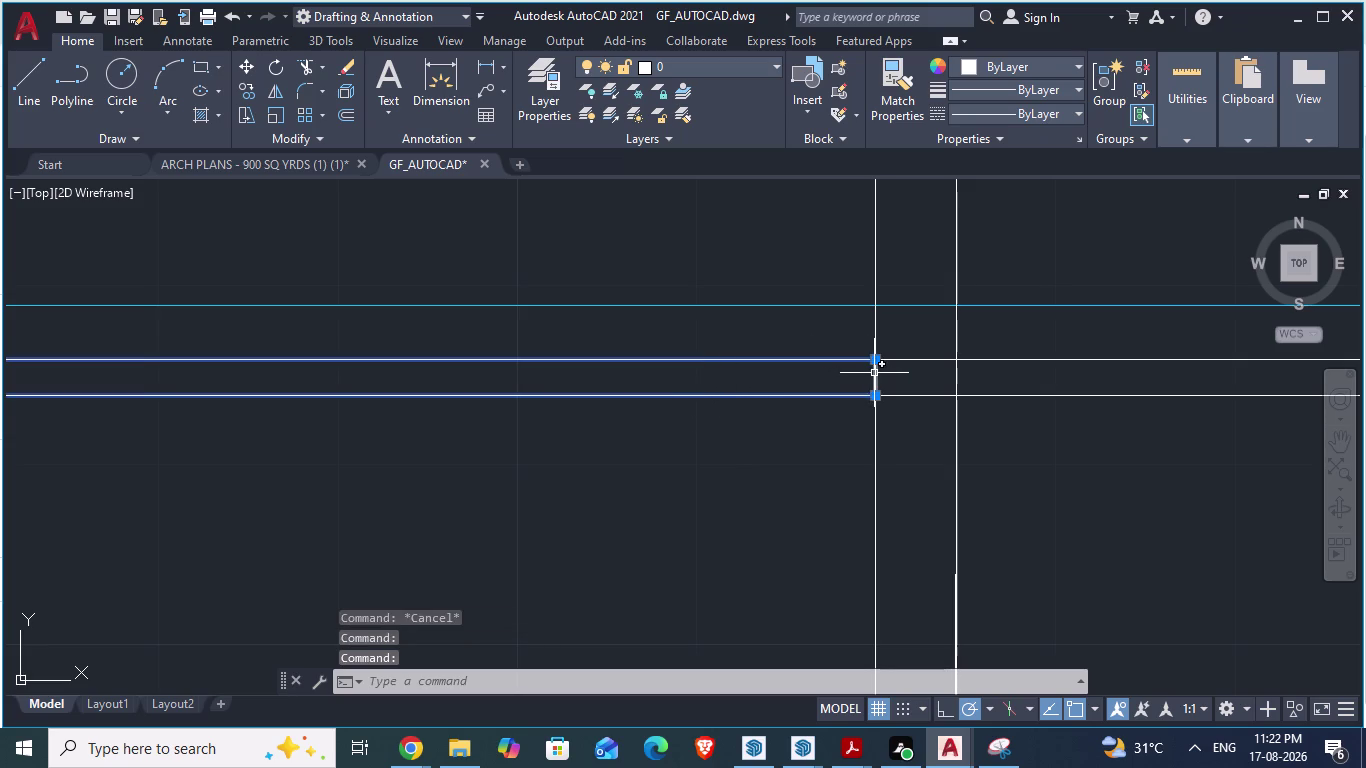
scroll(down, 3)
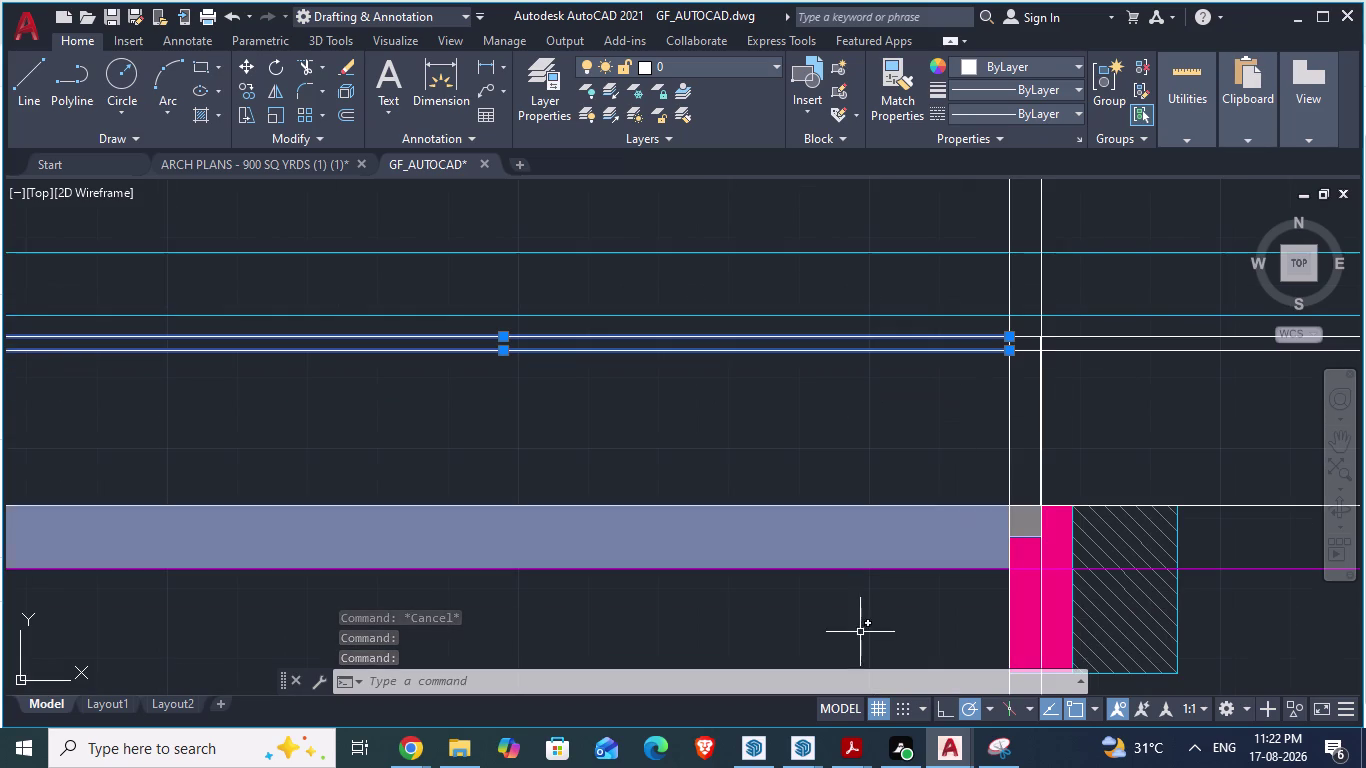
right_click(630, 338)
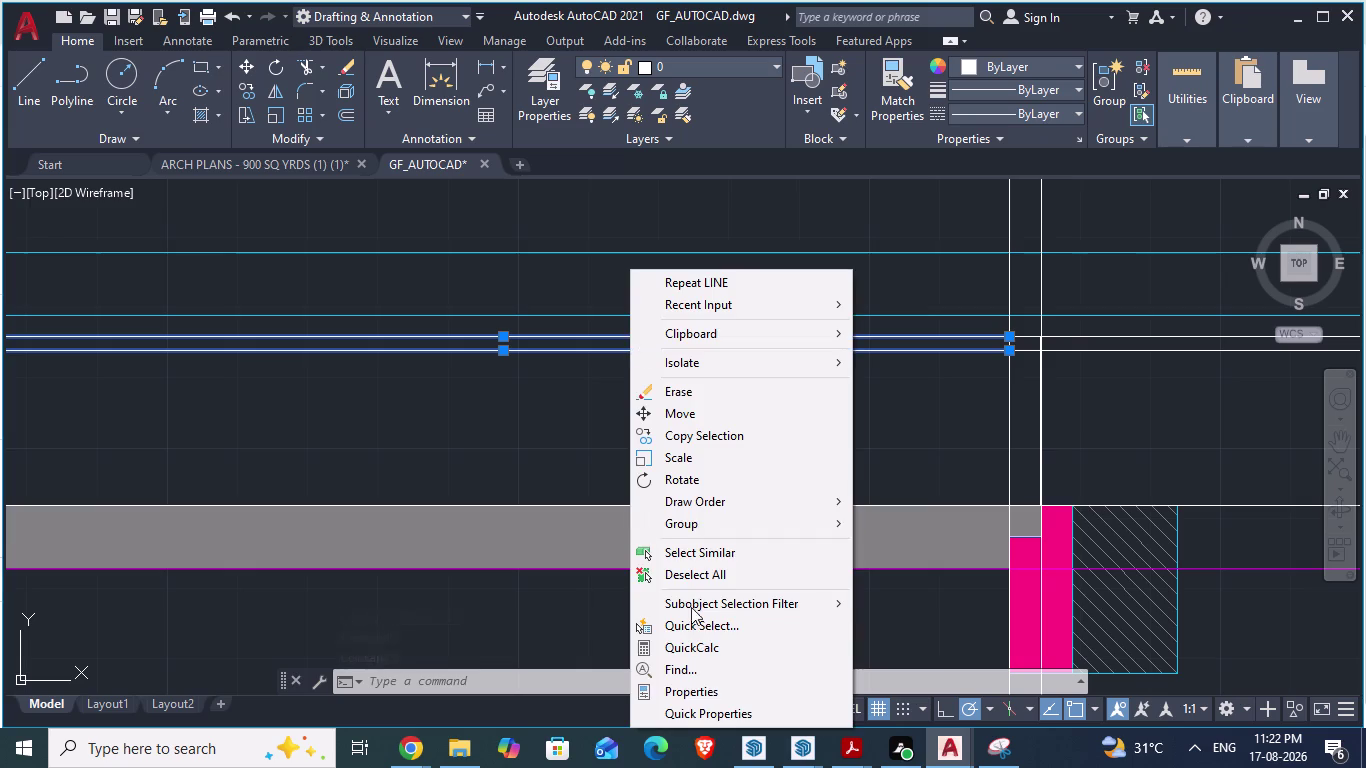
Set the two top-beam lines' colour to Blue in the Properties palette, then close it.
click(706, 684)
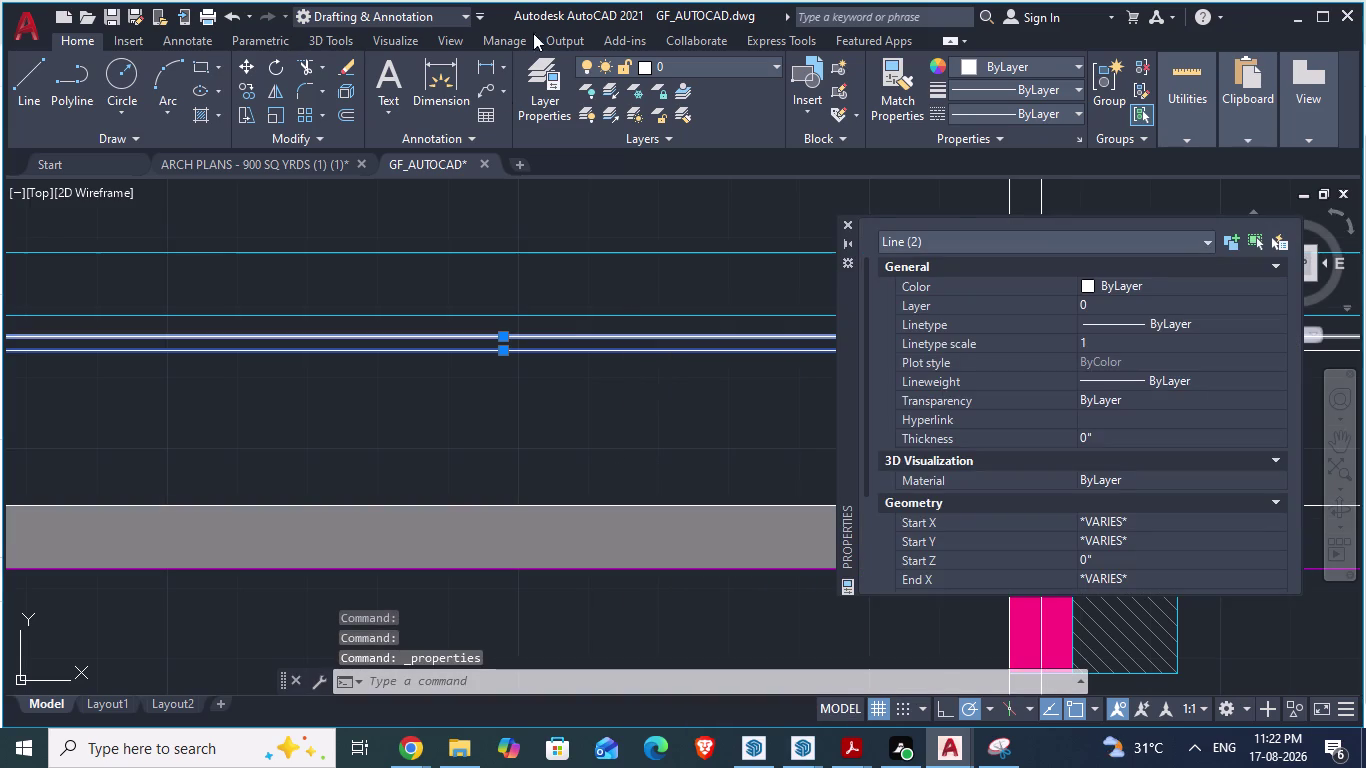
click(1094, 289)
click(1093, 288)
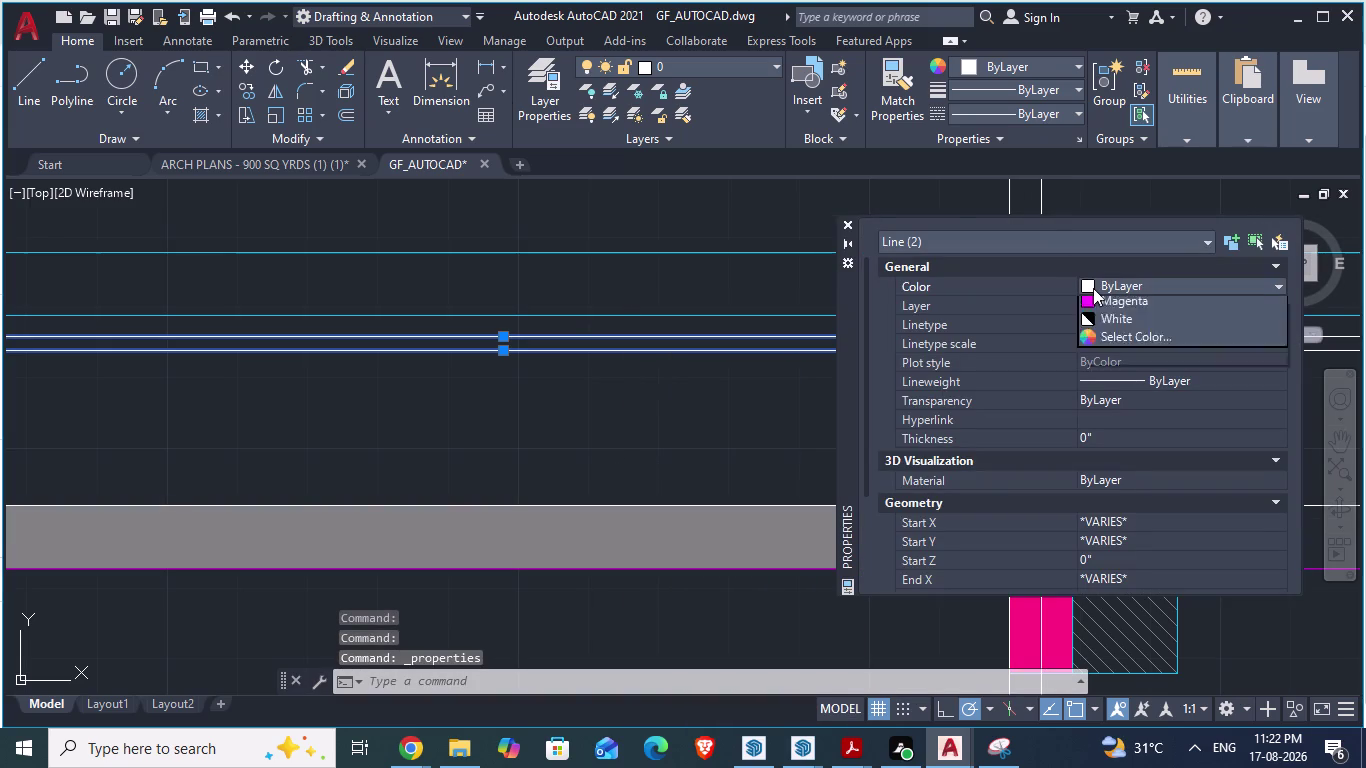
click(1105, 410)
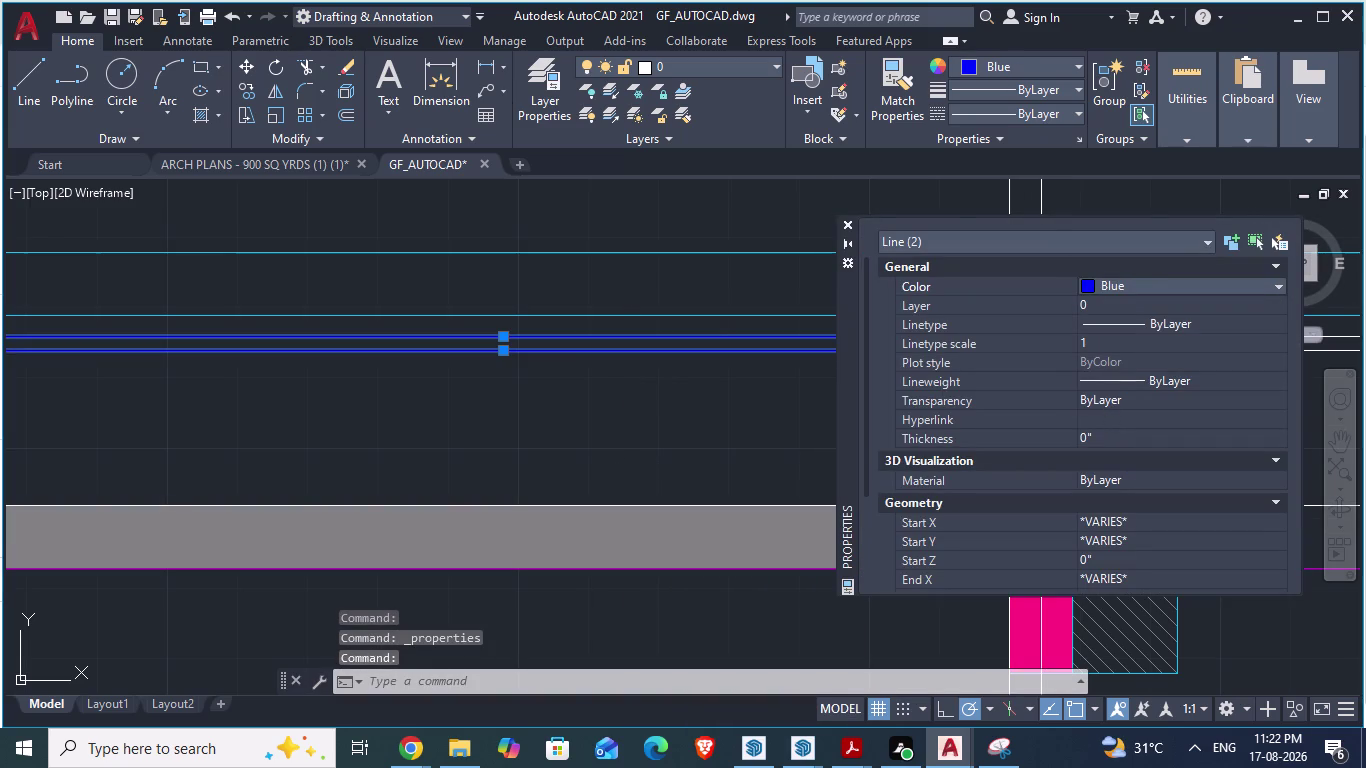
click(846, 224)
key(Escape)
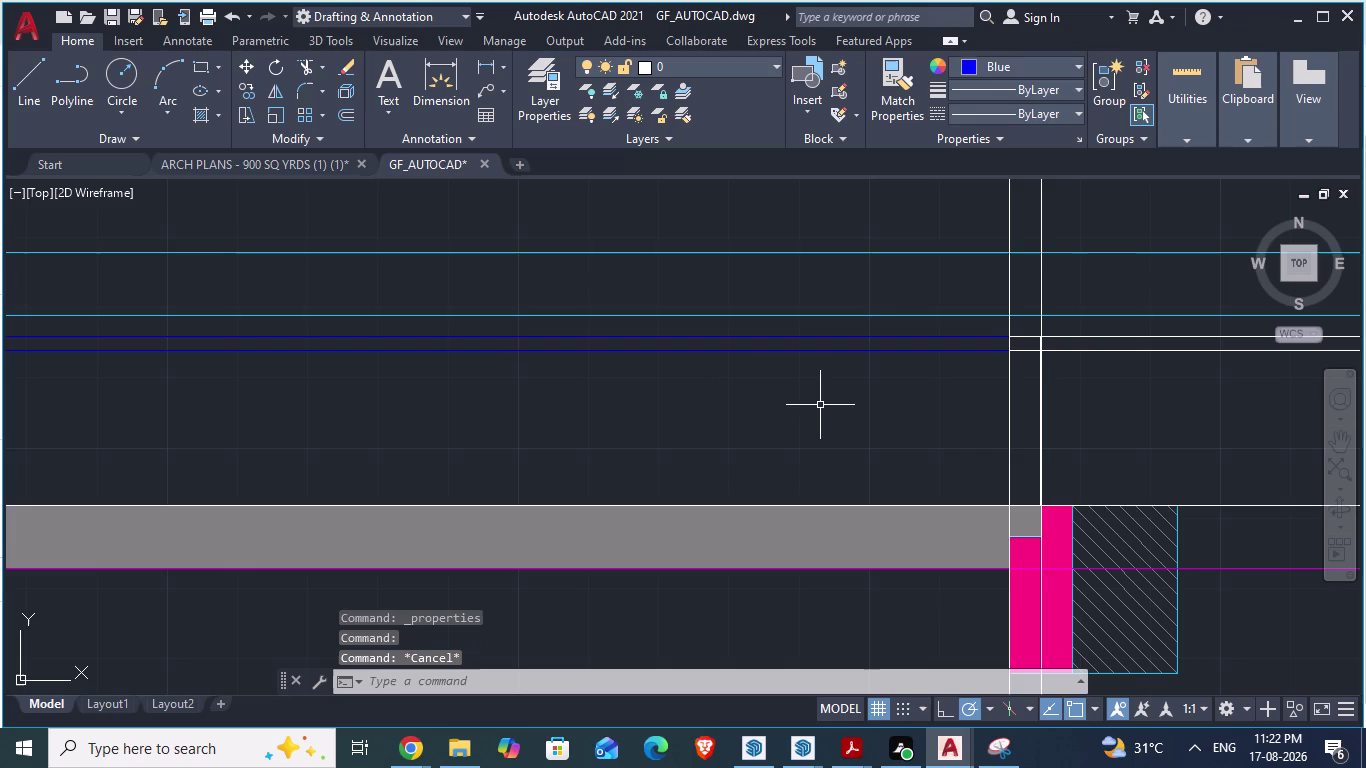
key(space)
click(790, 397)
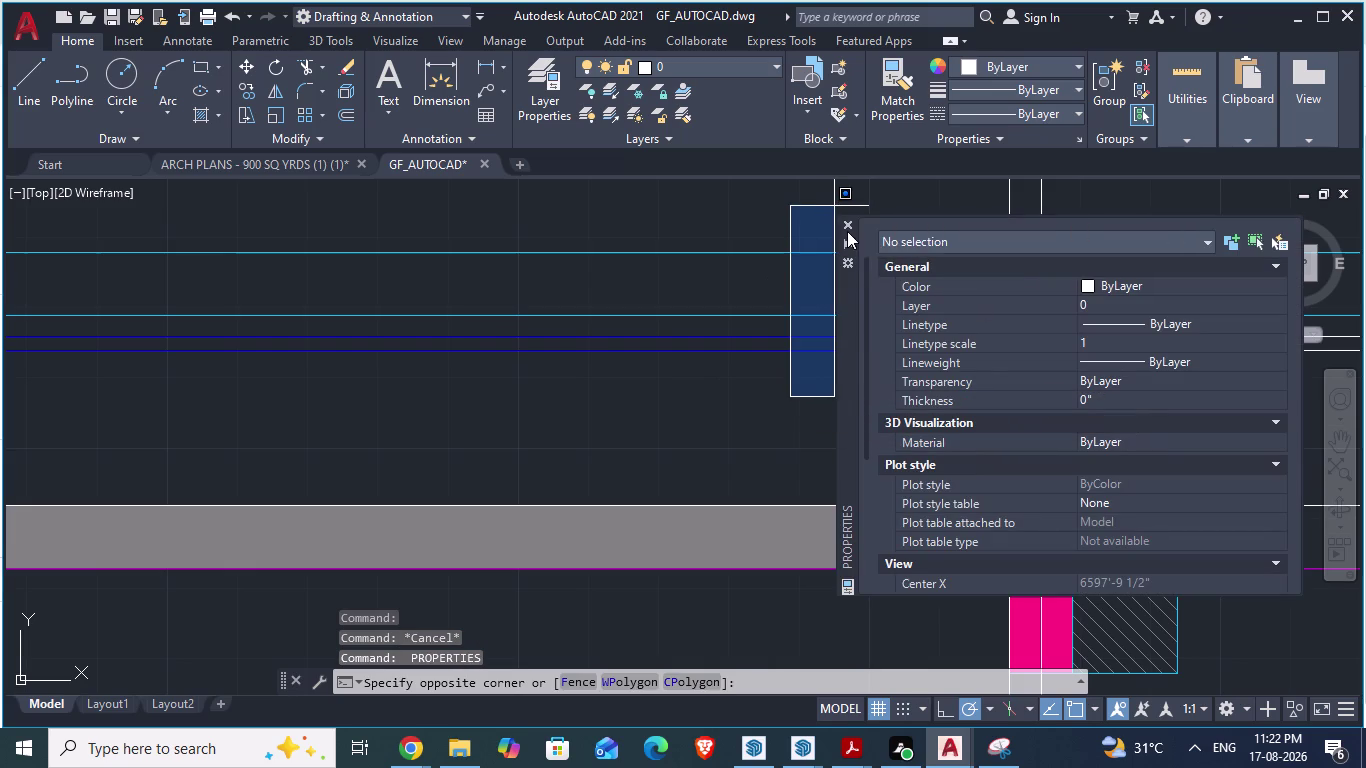
double_click(847, 226)
key(Escape)
scroll(down, 3)
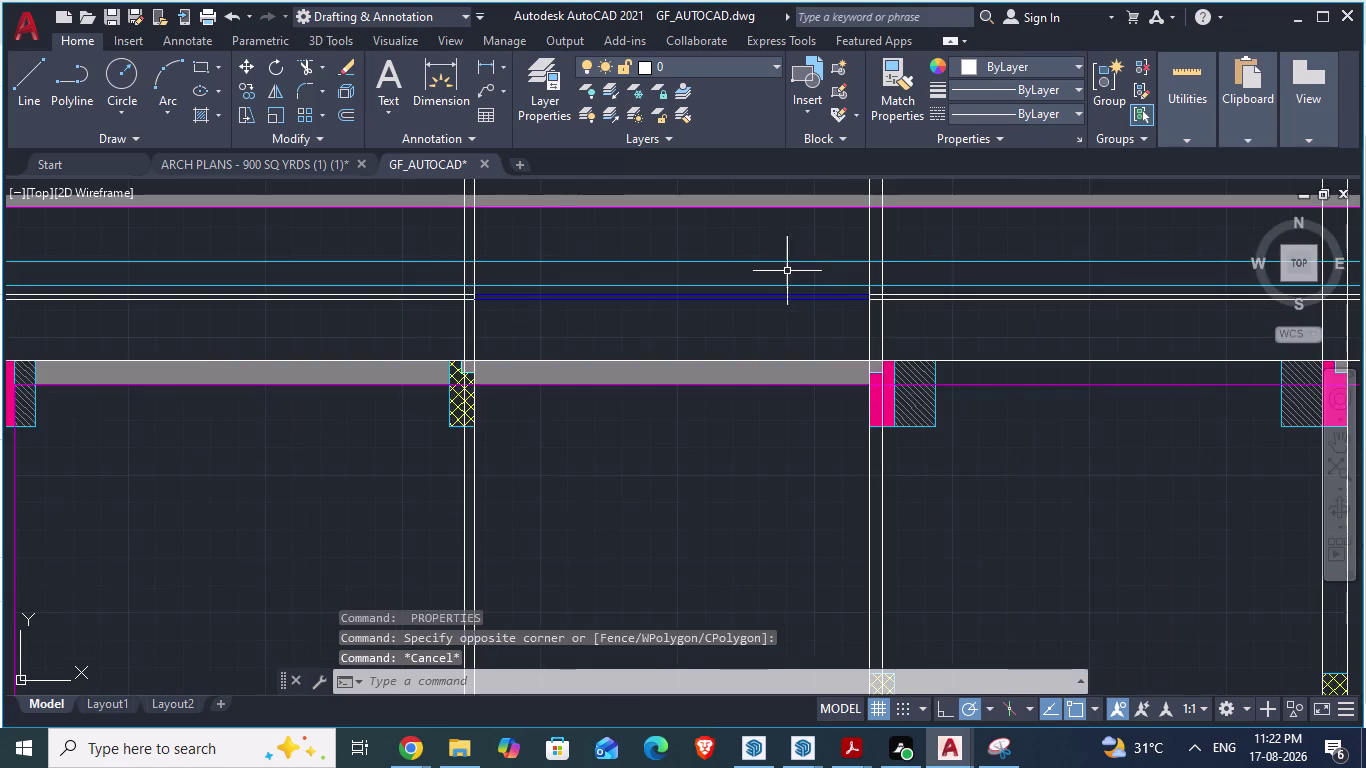
scroll(up, 3)
Select both blue beam lines plus the left column's two end lines and cap line.
click(505, 265)
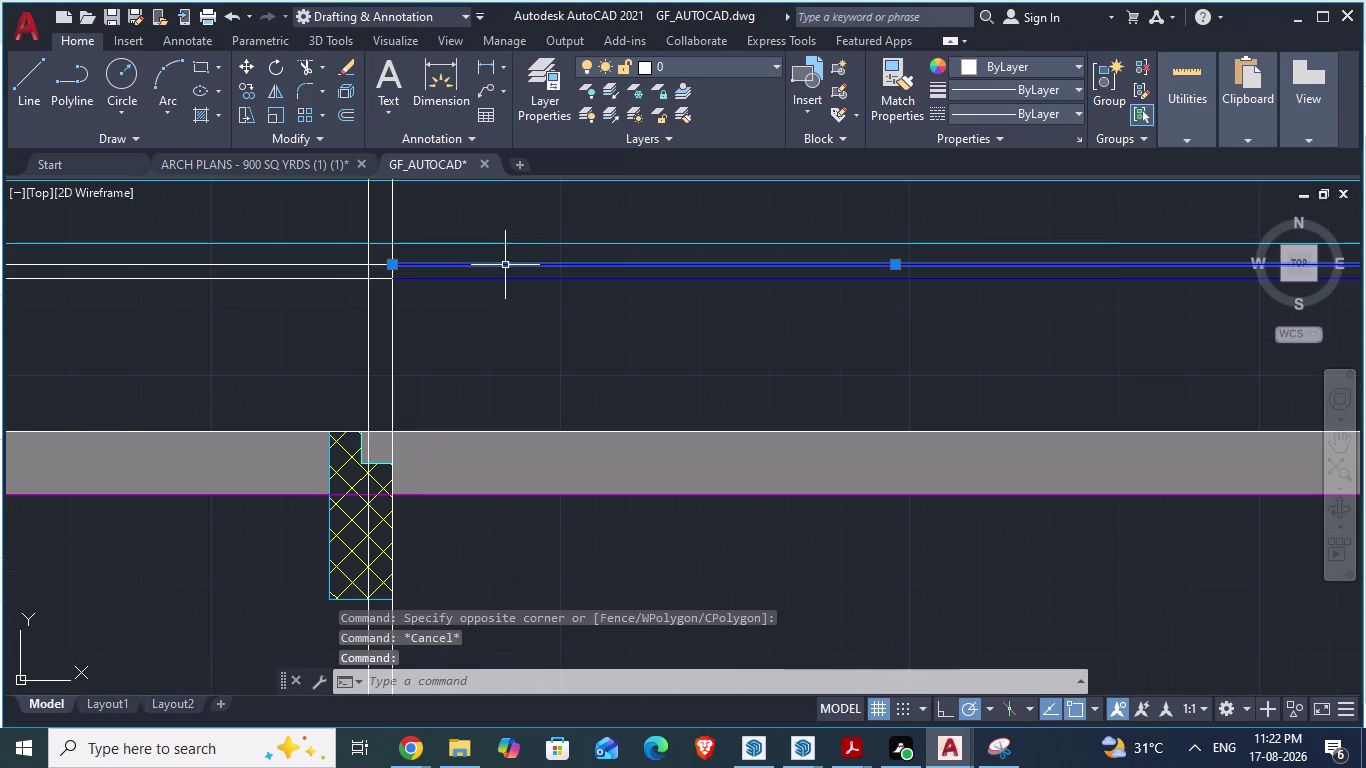
click(505, 277)
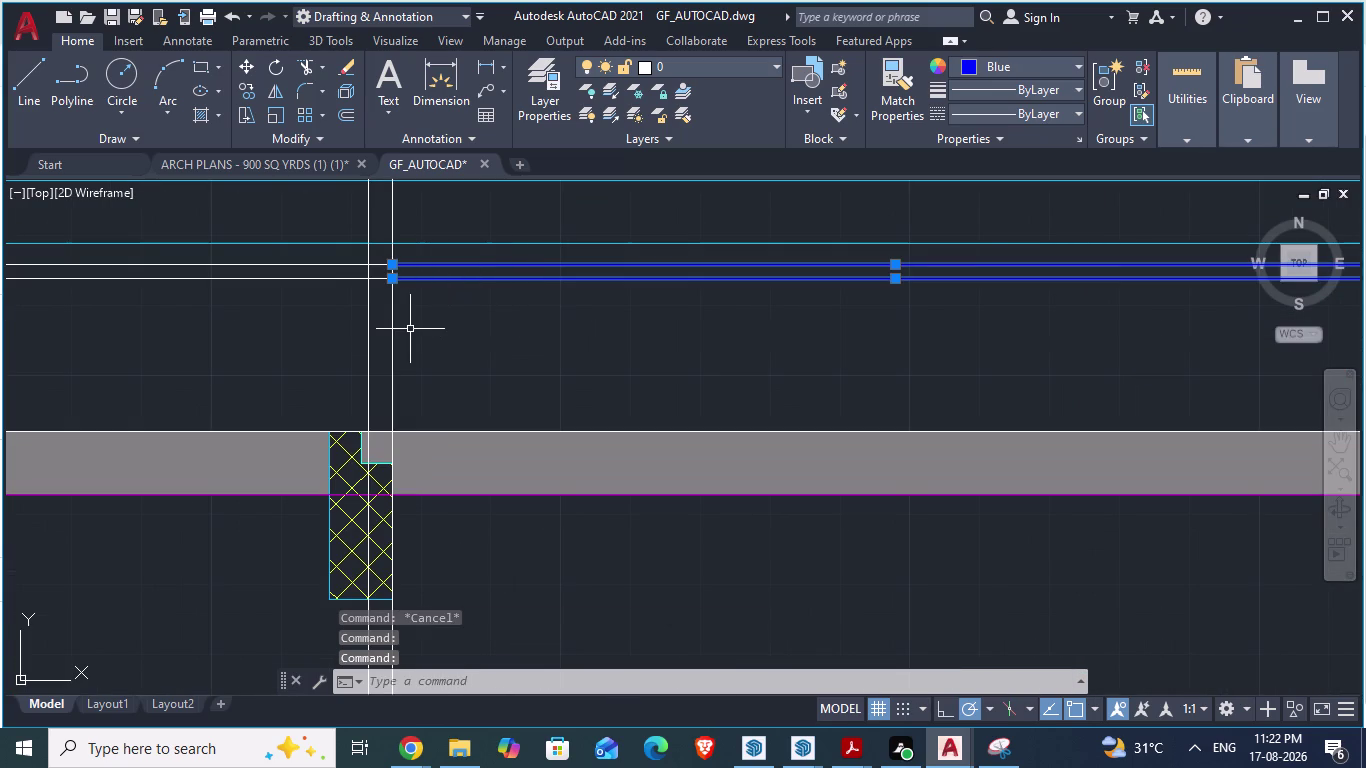
click(390, 331)
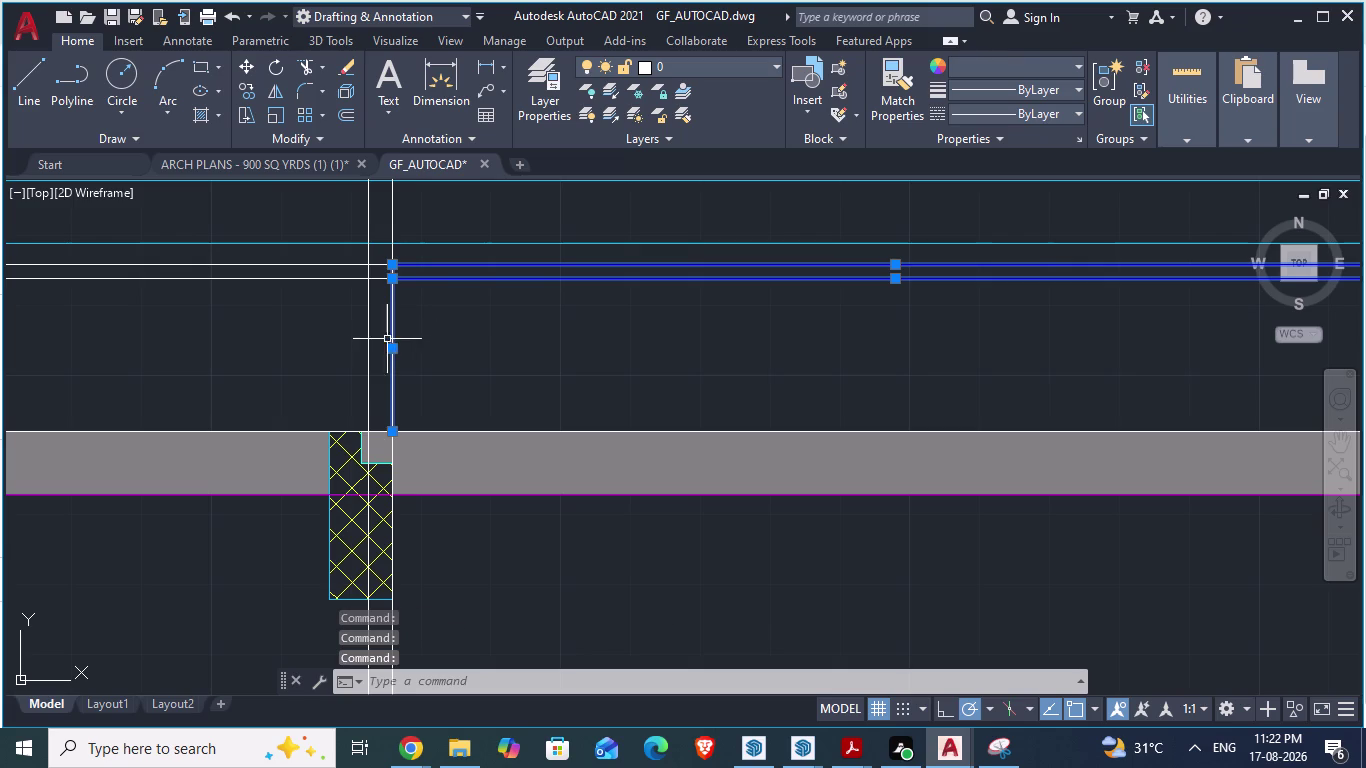
click(366, 338)
scroll(up, 3)
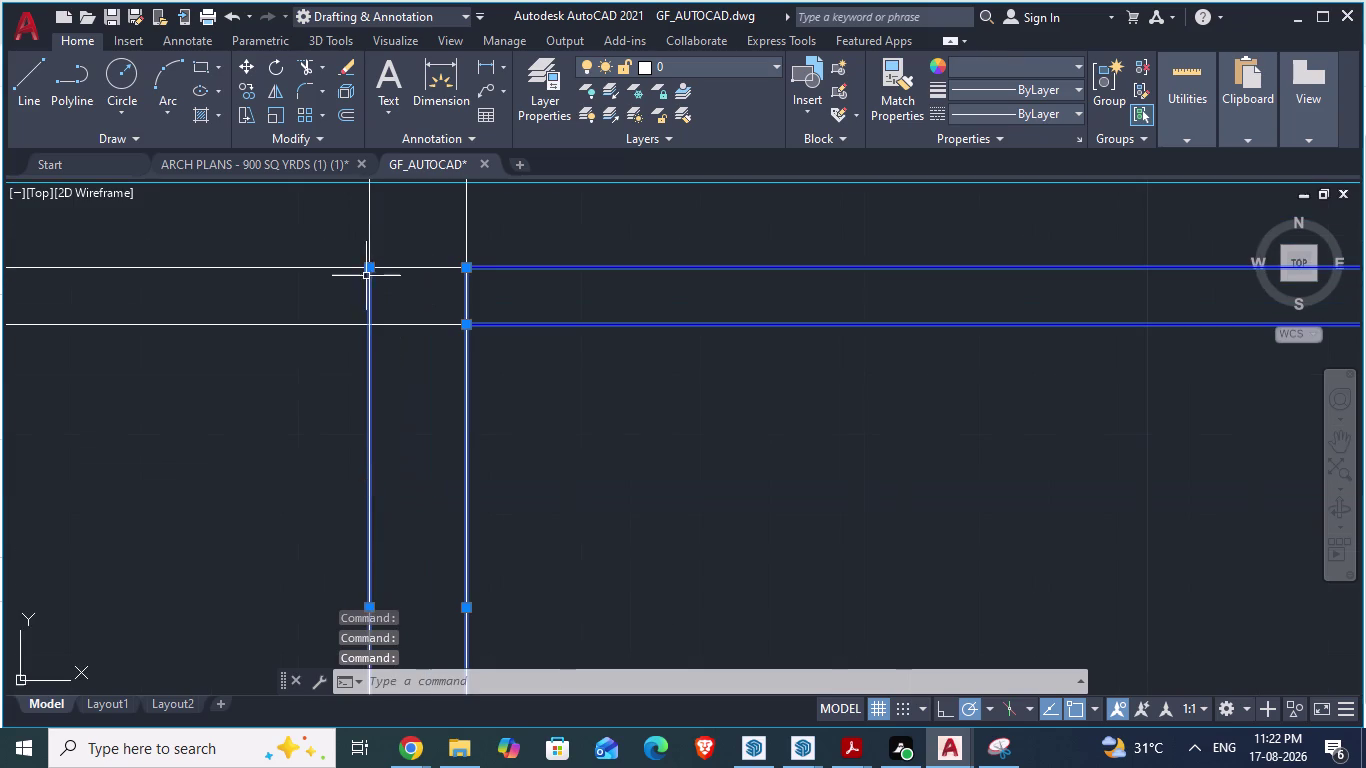
click(400, 265)
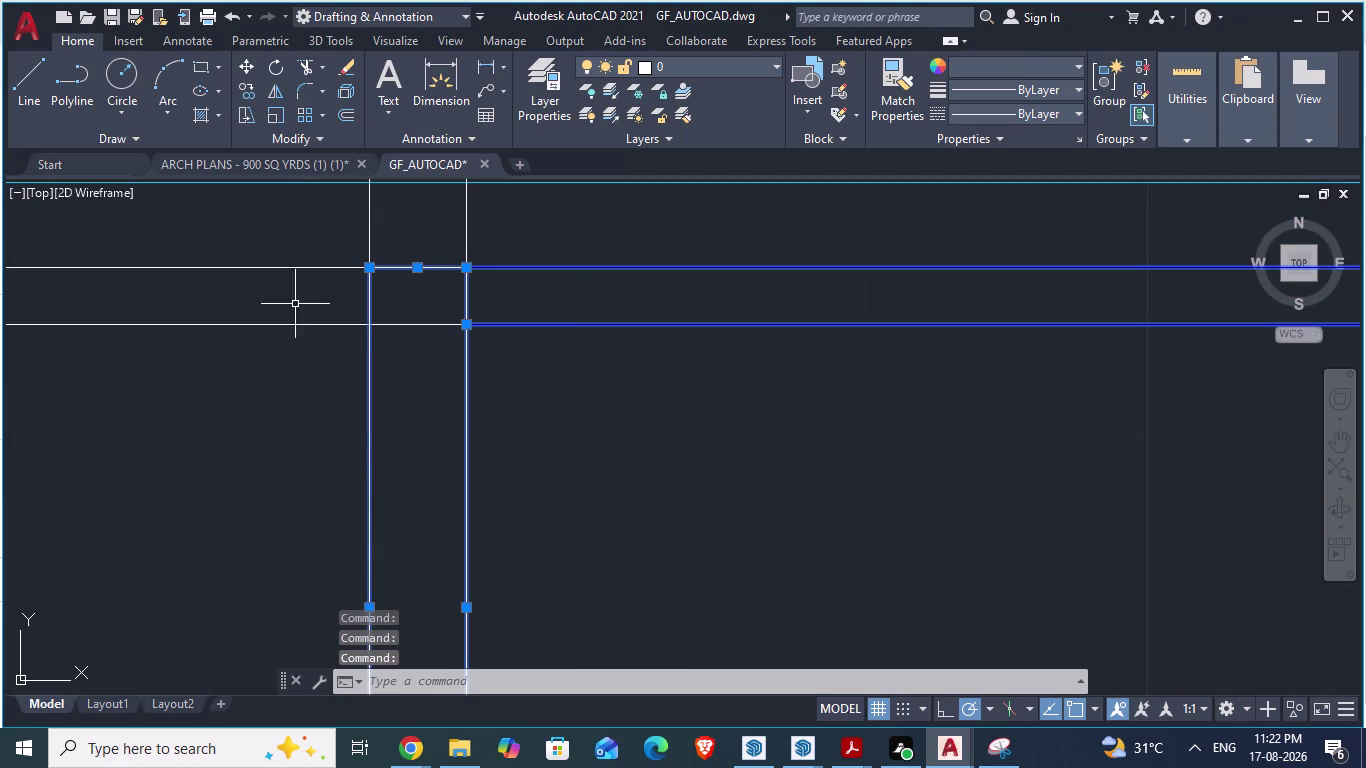
scroll(down, 3)
Add the right column's end lines, cap line and the lower beam line to the selection.
scroll(down, 3)
scroll(down, 3)
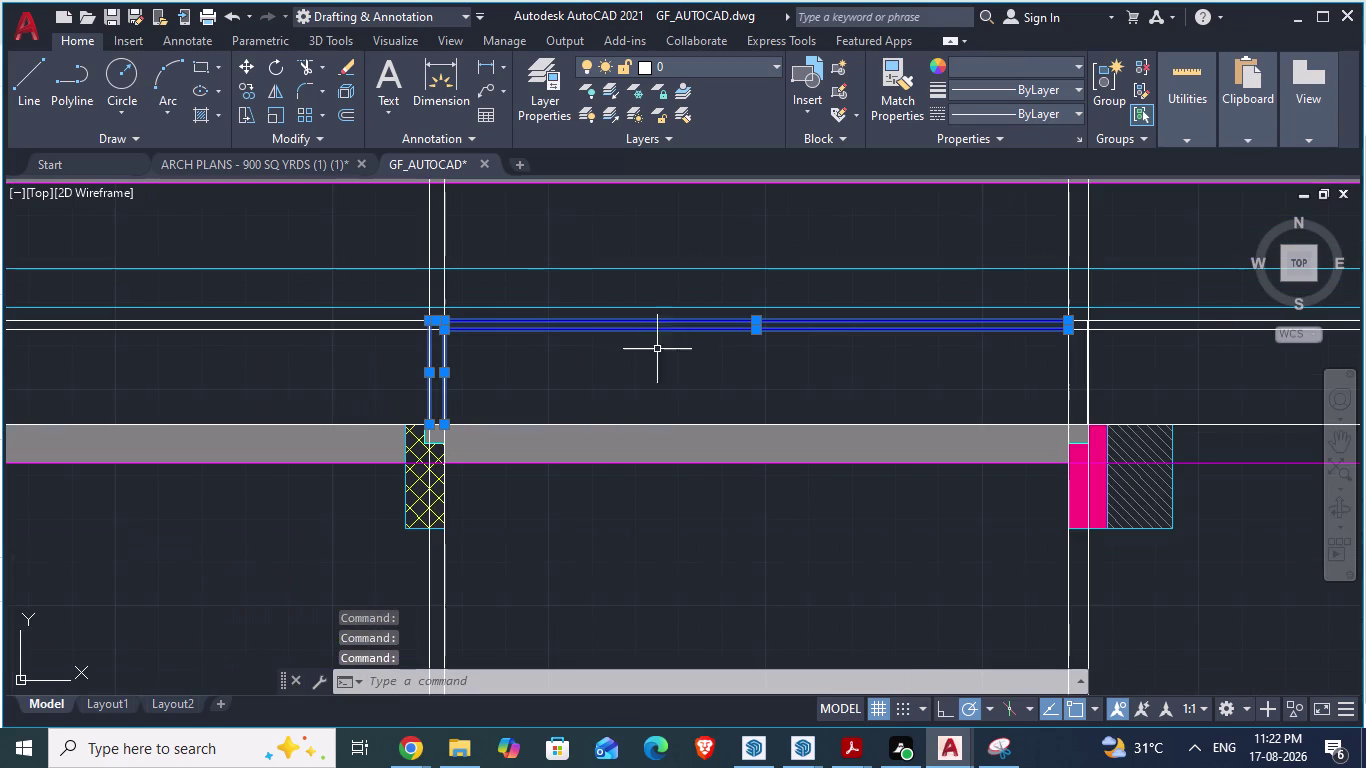
scroll(up, 3)
click(1015, 395)
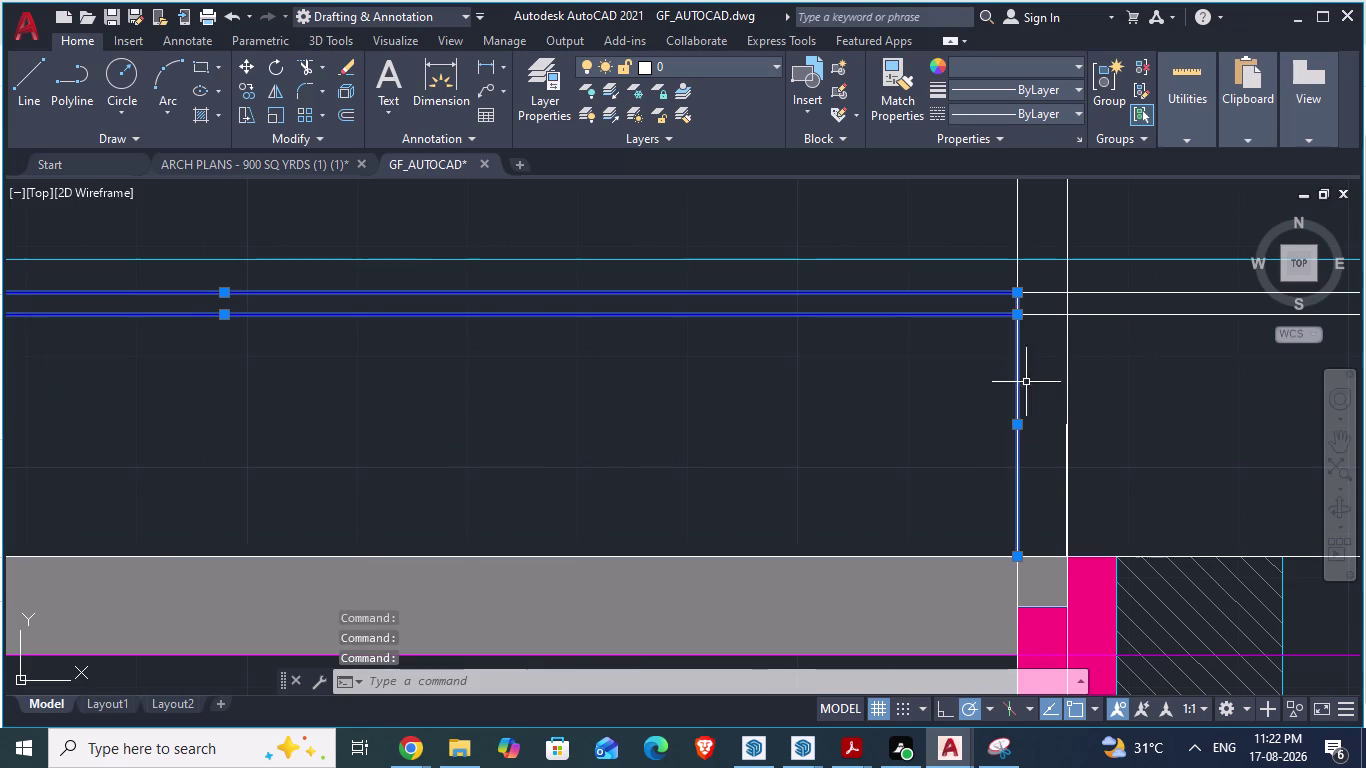
click(1041, 291)
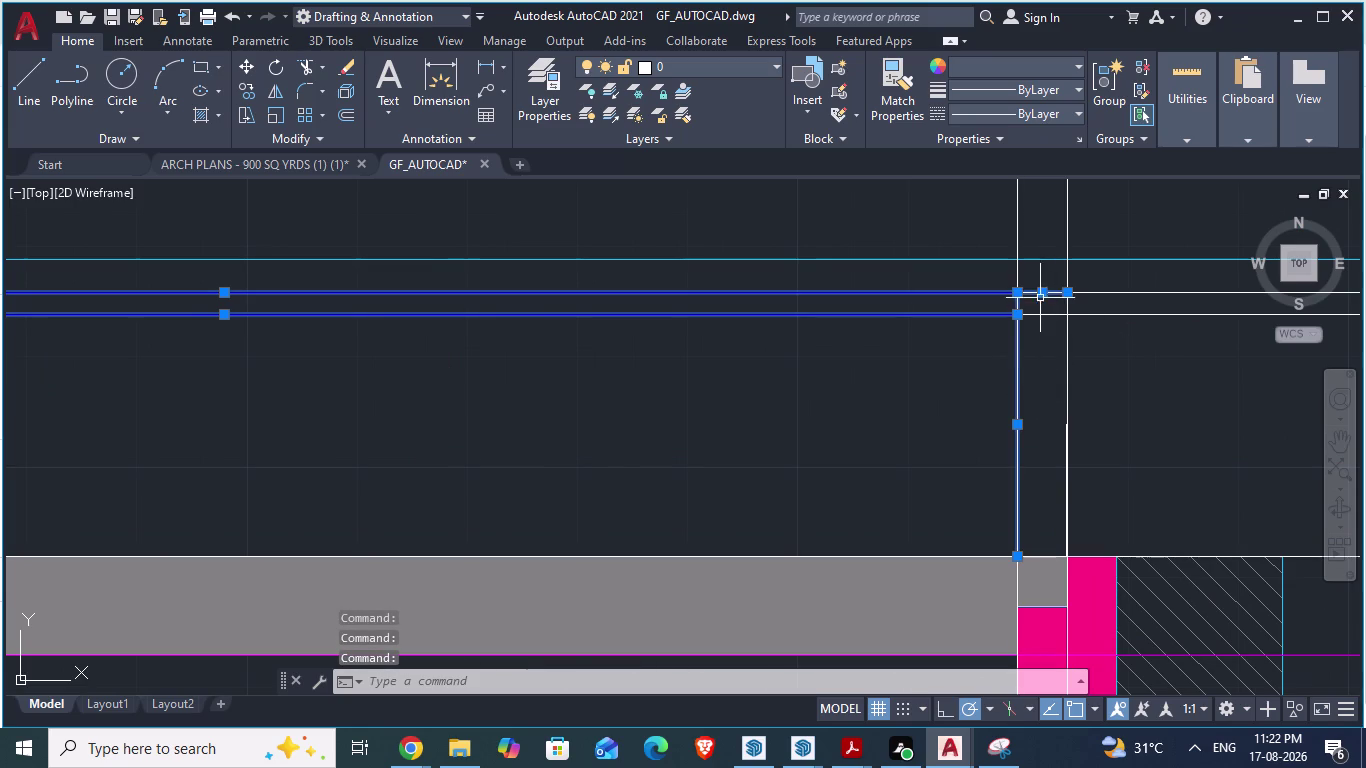
click(1042, 312)
click(1066, 340)
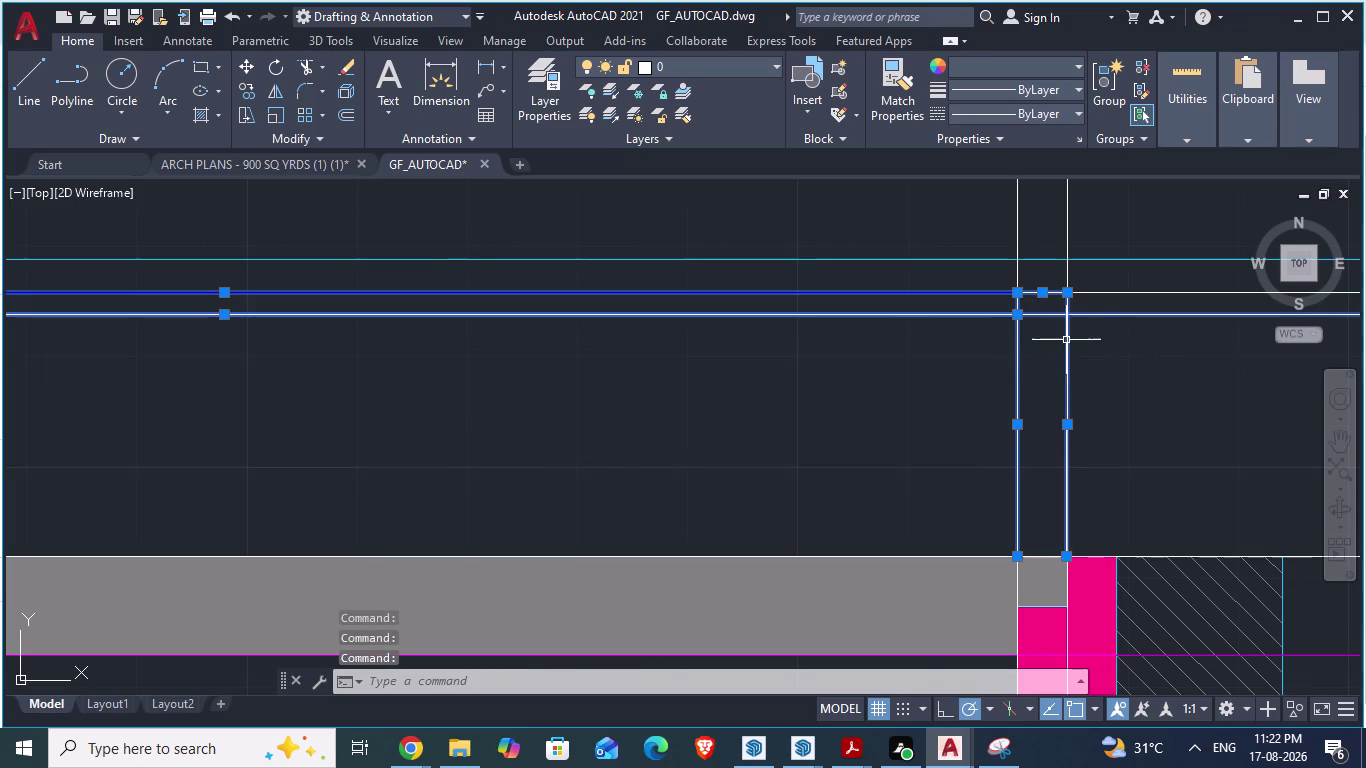
scroll(up, 3)
scroll(down, 3)
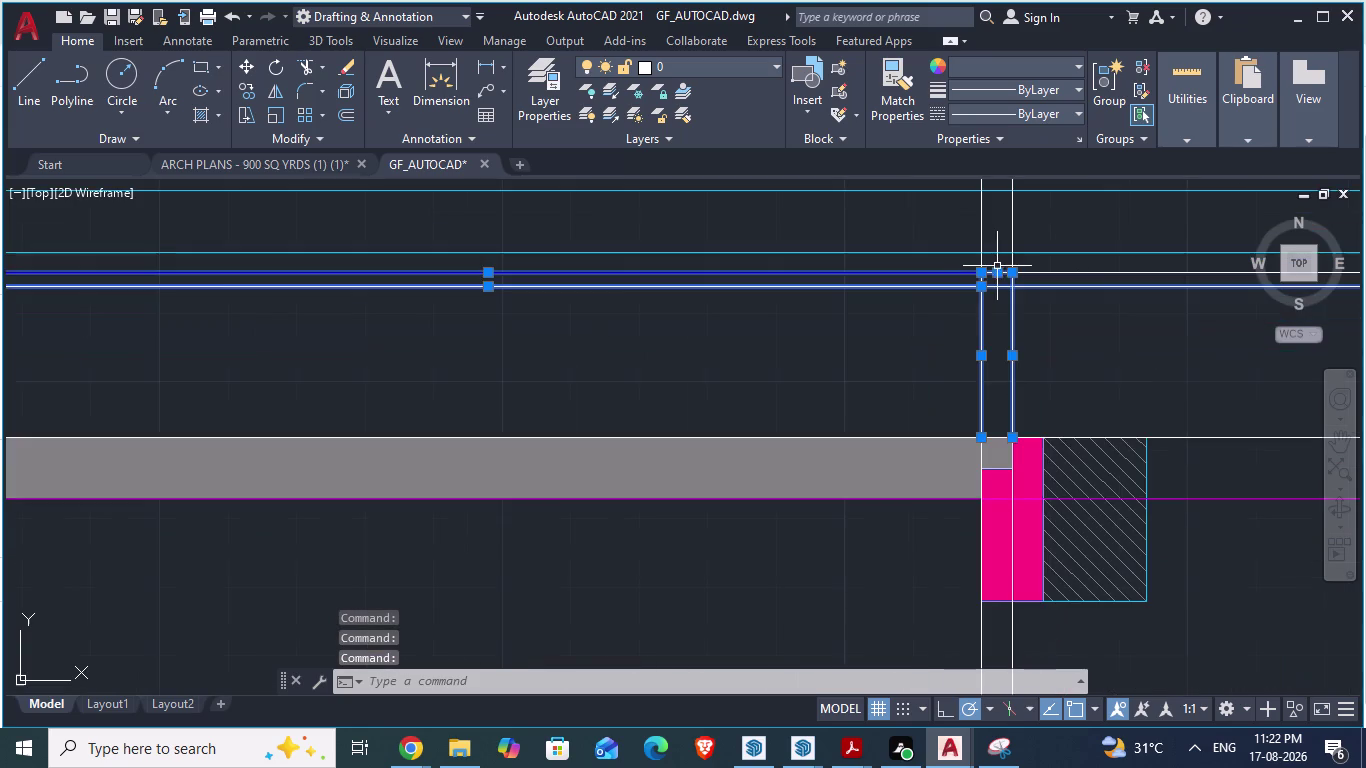
scroll(down, 3)
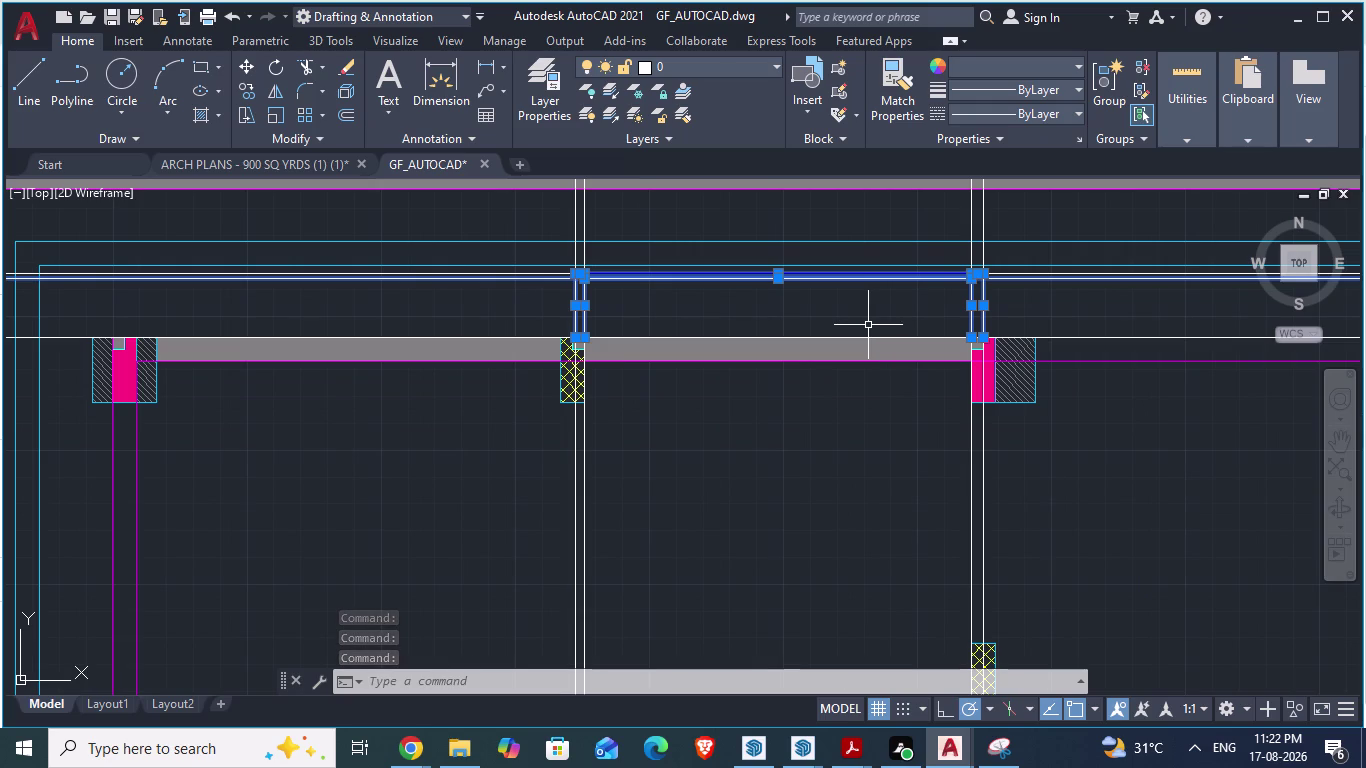
Start copying the nine selected beam lines, using the column corner as base point.
text(co)
key(Return)
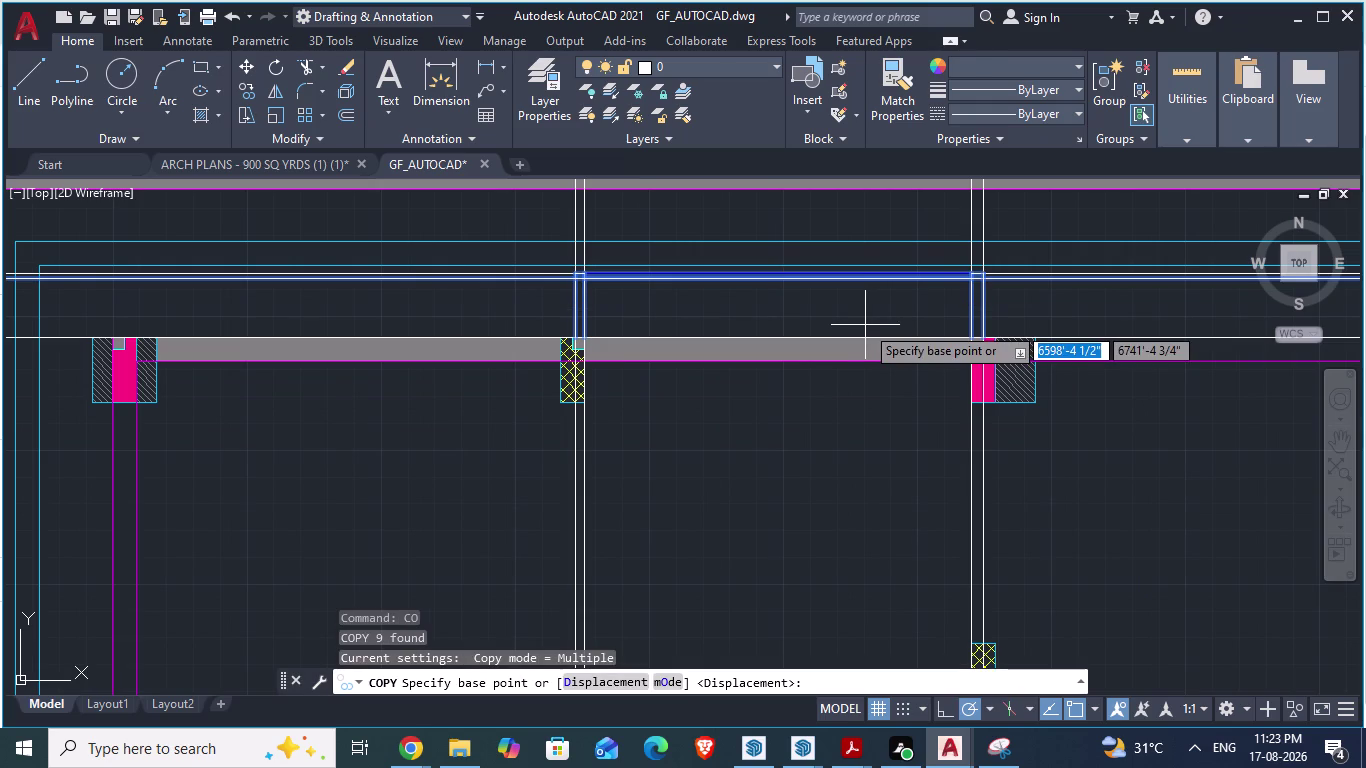
scroll(down, 3)
scroll(down, 3)
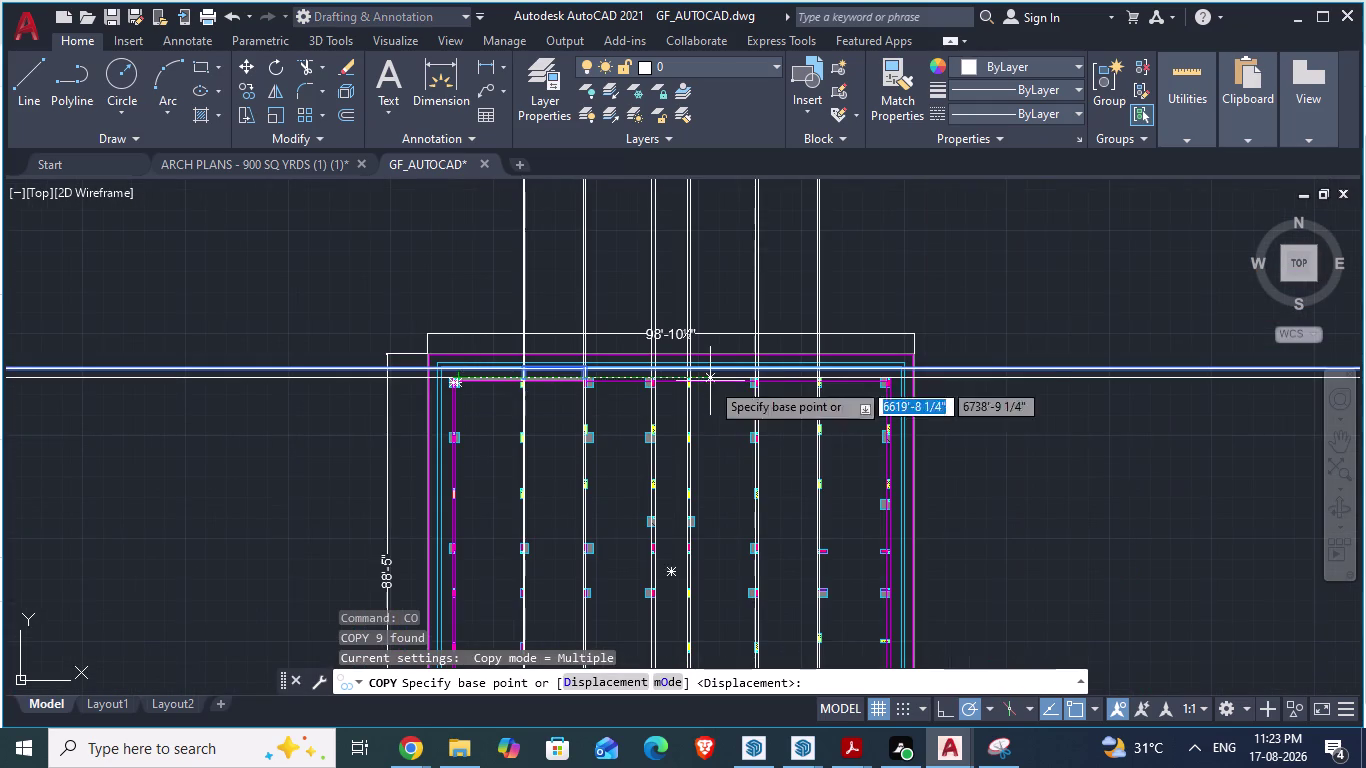
scroll(up, 3)
scroll(down, 3)
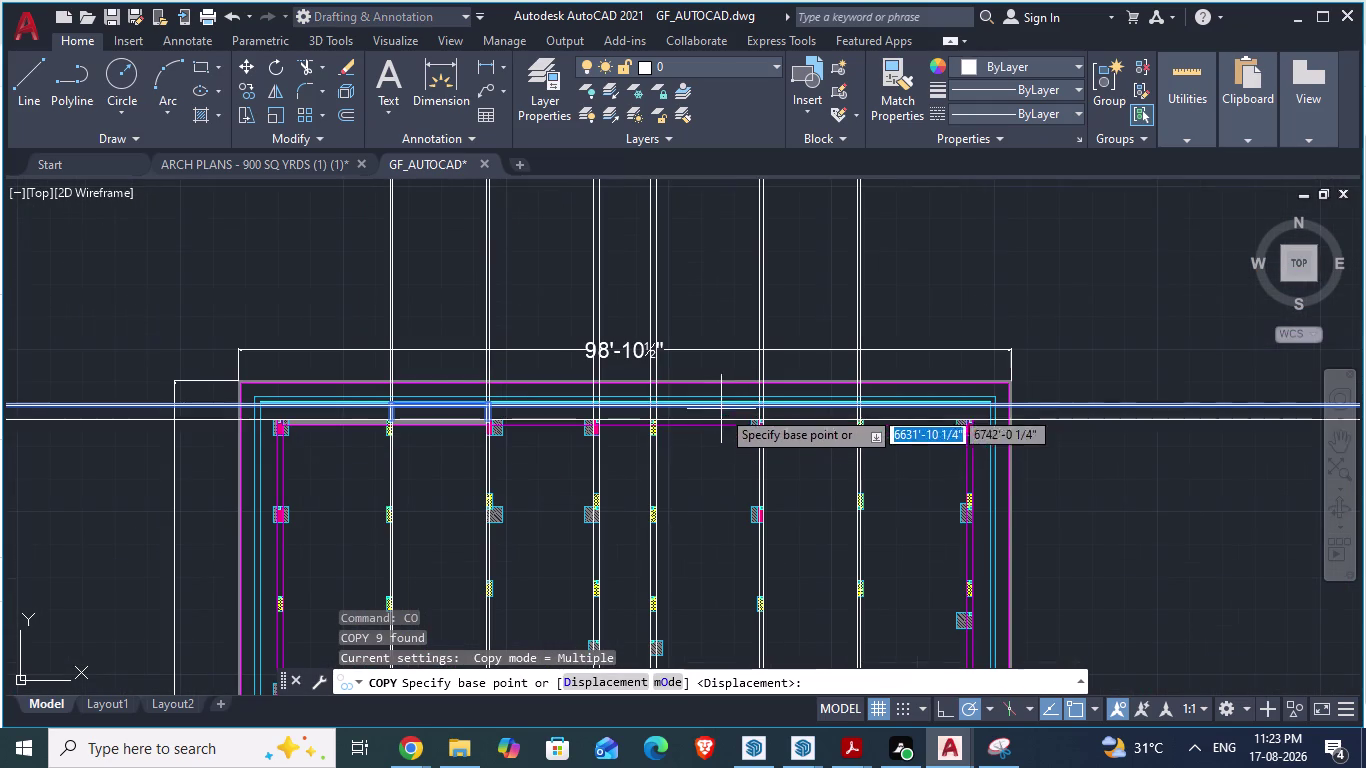
scroll(up, 3)
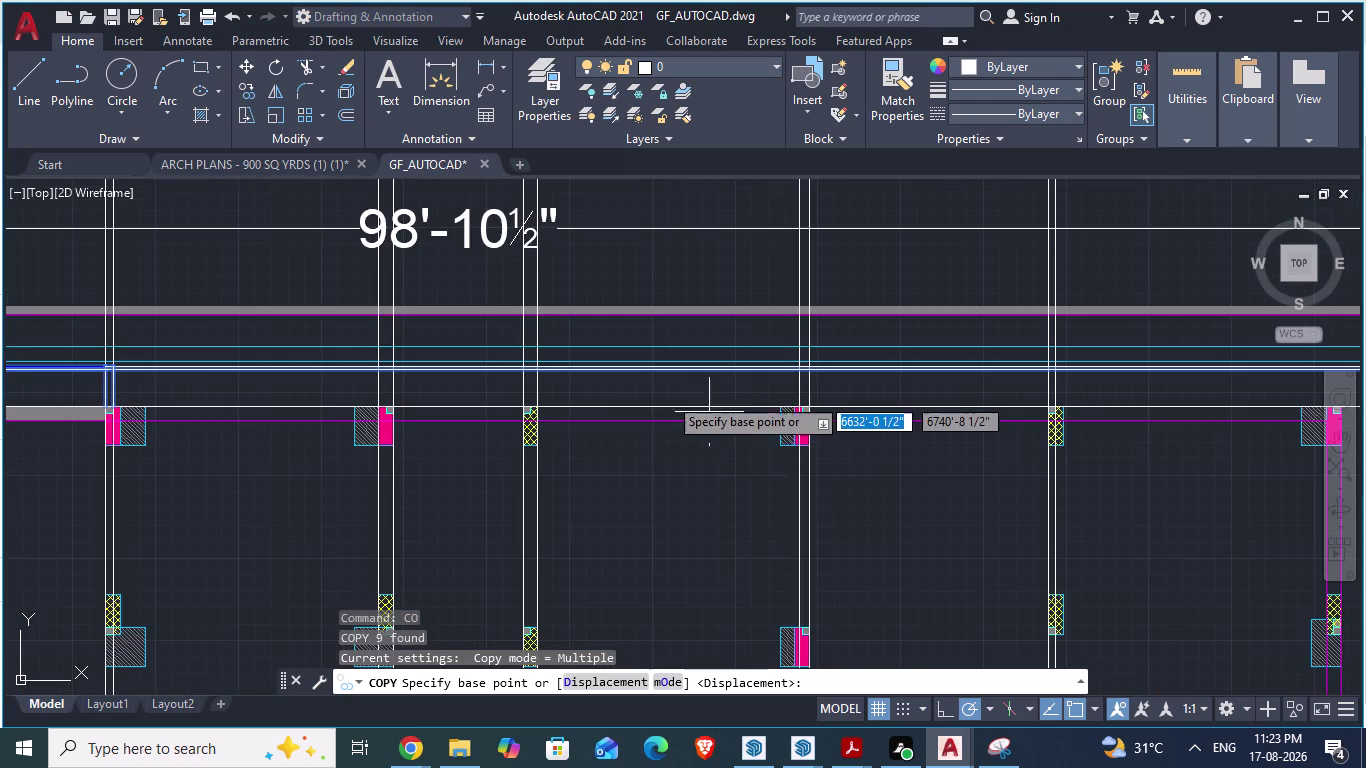
scroll(down, 3)
scroll(up, 3)
scroll(up, 3)
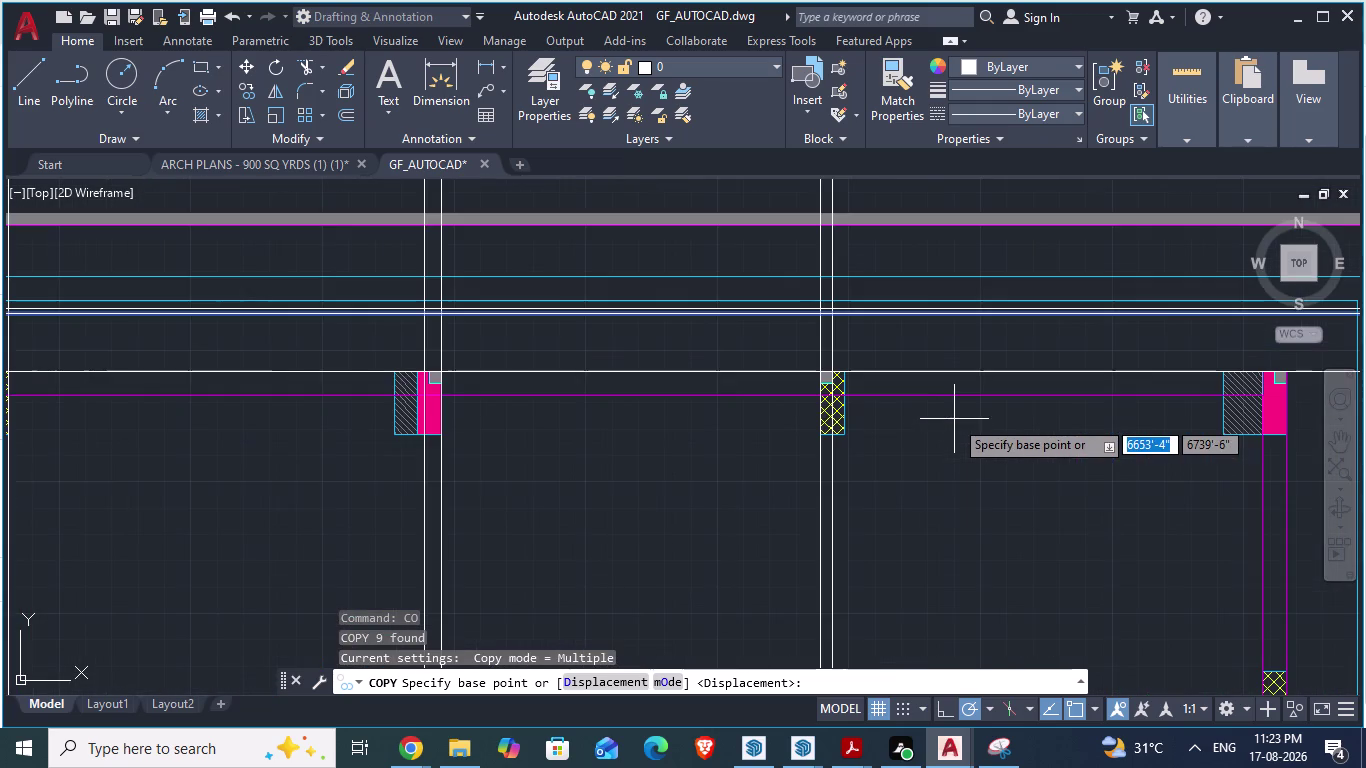
scroll(down, 3)
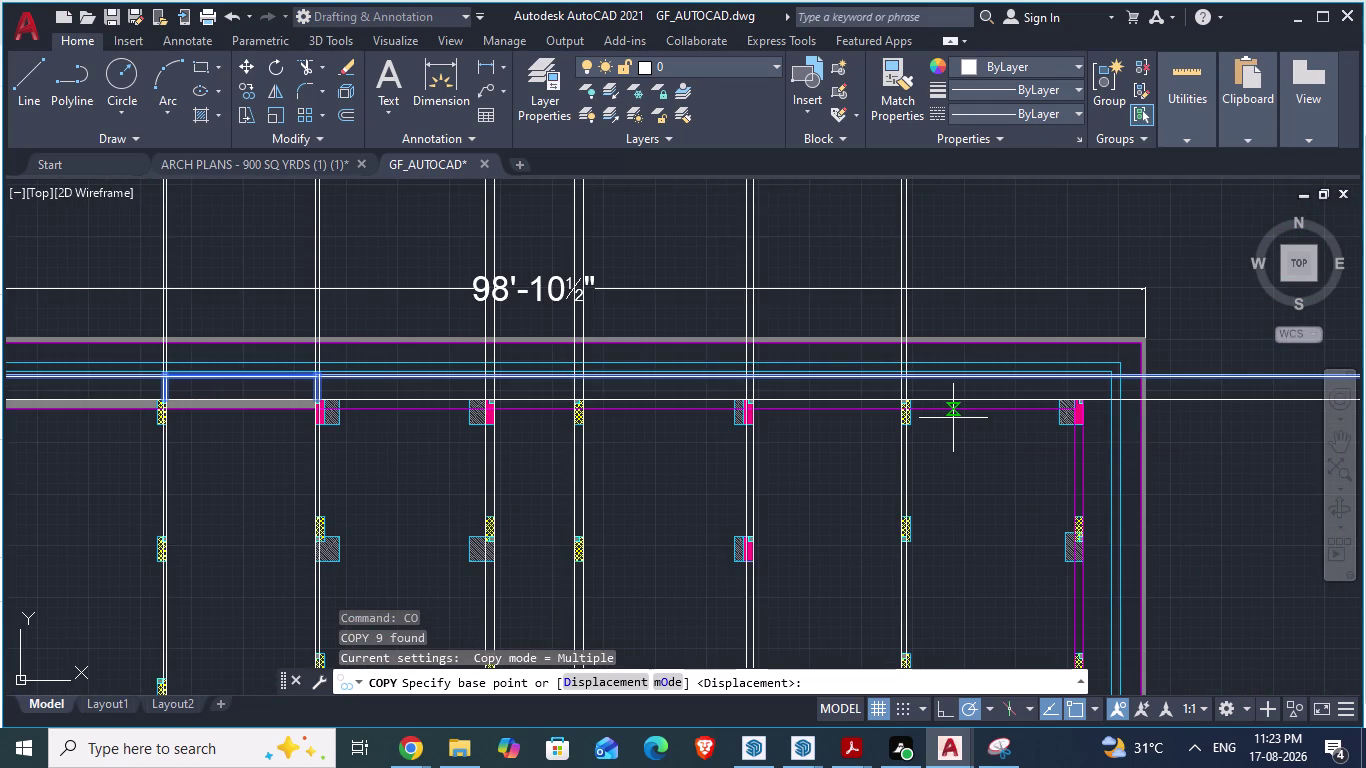
scroll(up, 3)
scroll(down, 3)
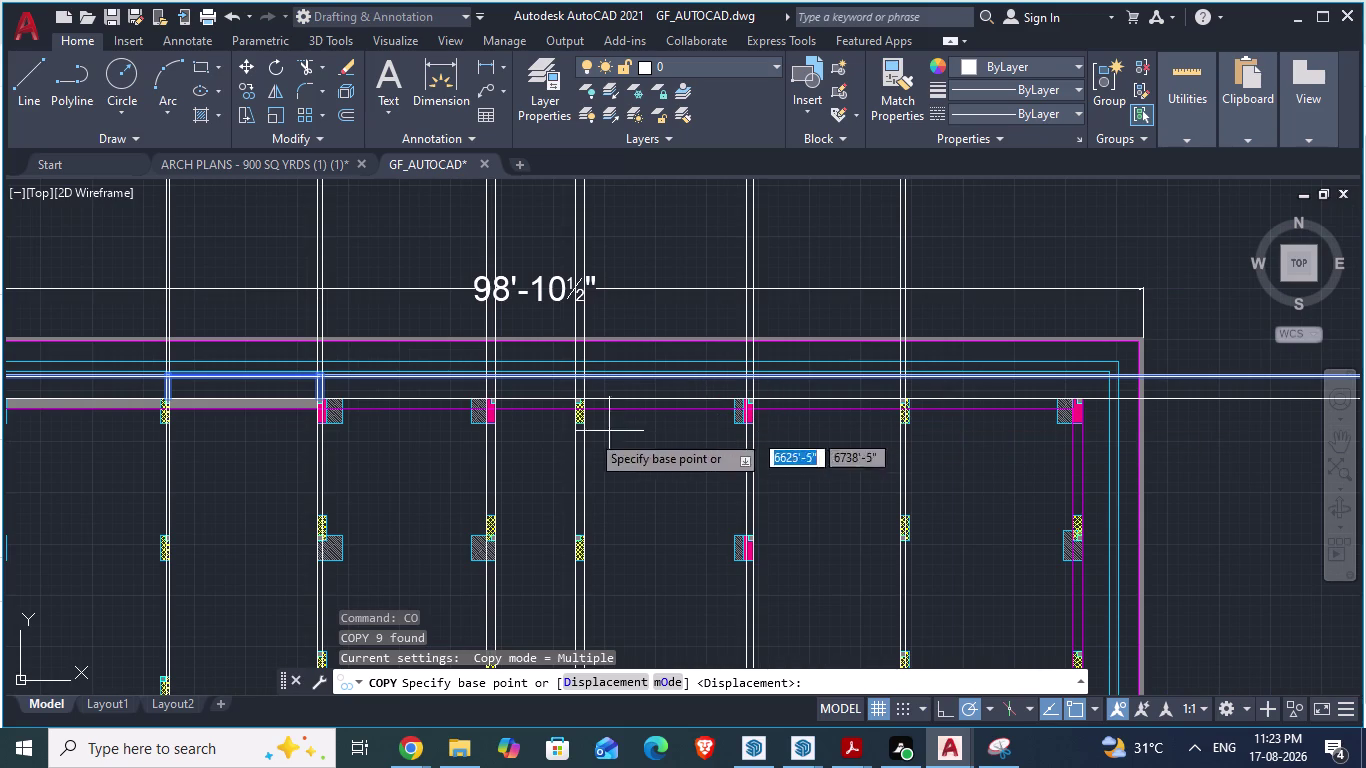
scroll(up, 3)
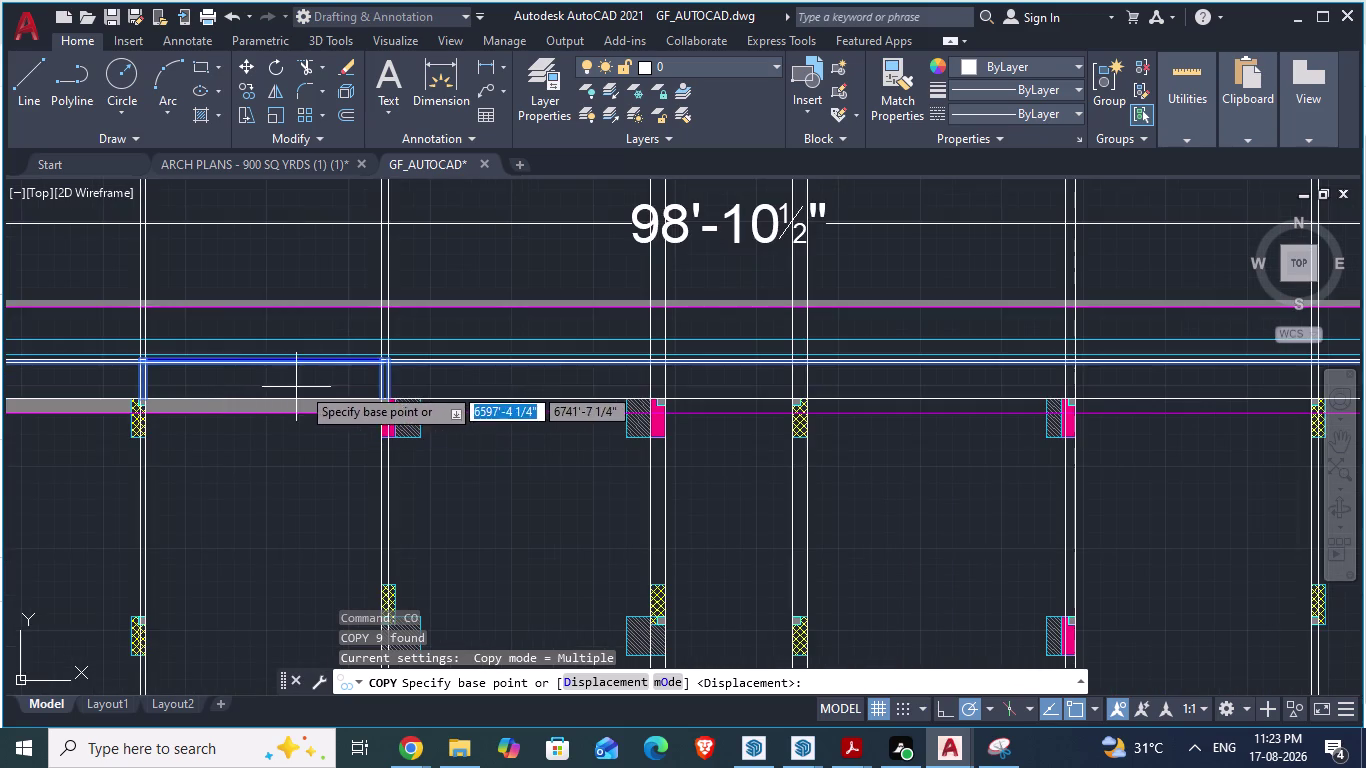
scroll(down, 3)
scroll(up, 3)
scroll(up, 3)
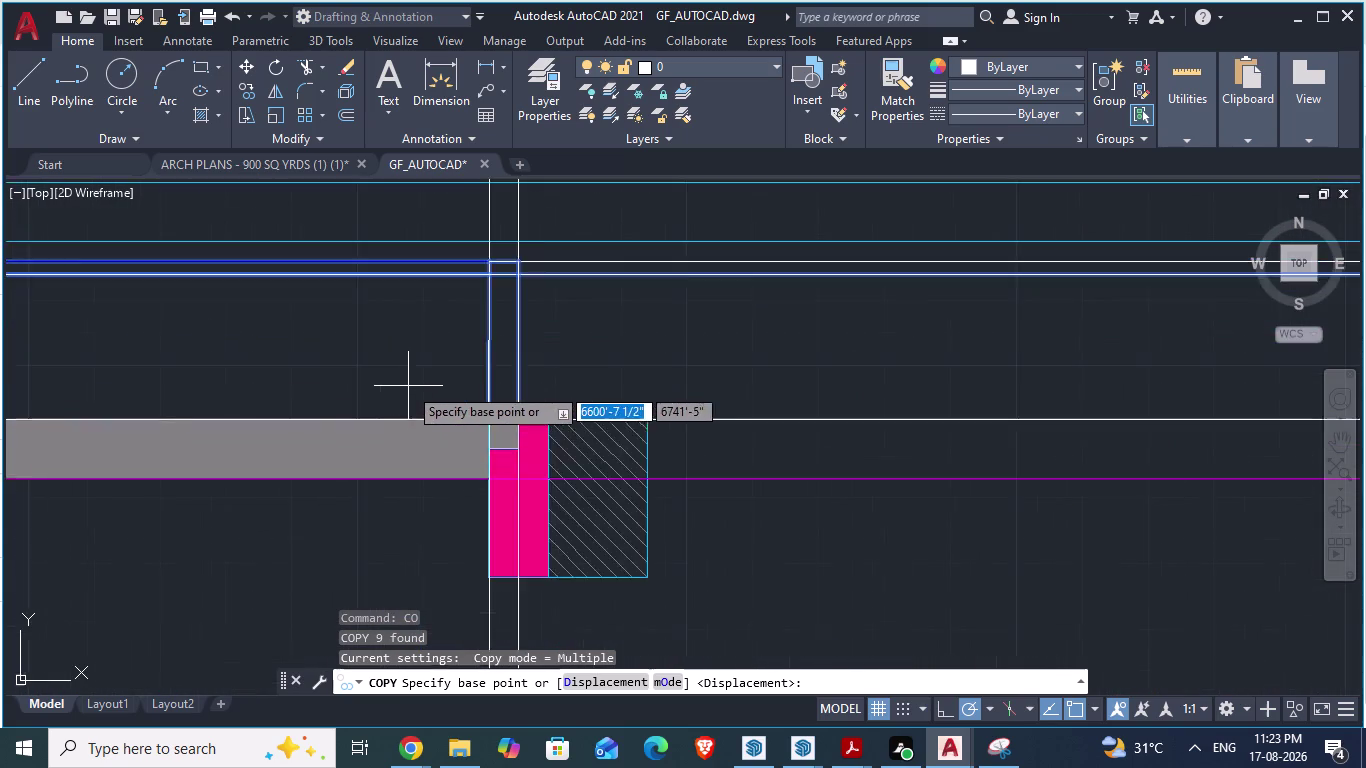
scroll(up, 3)
click(578, 442)
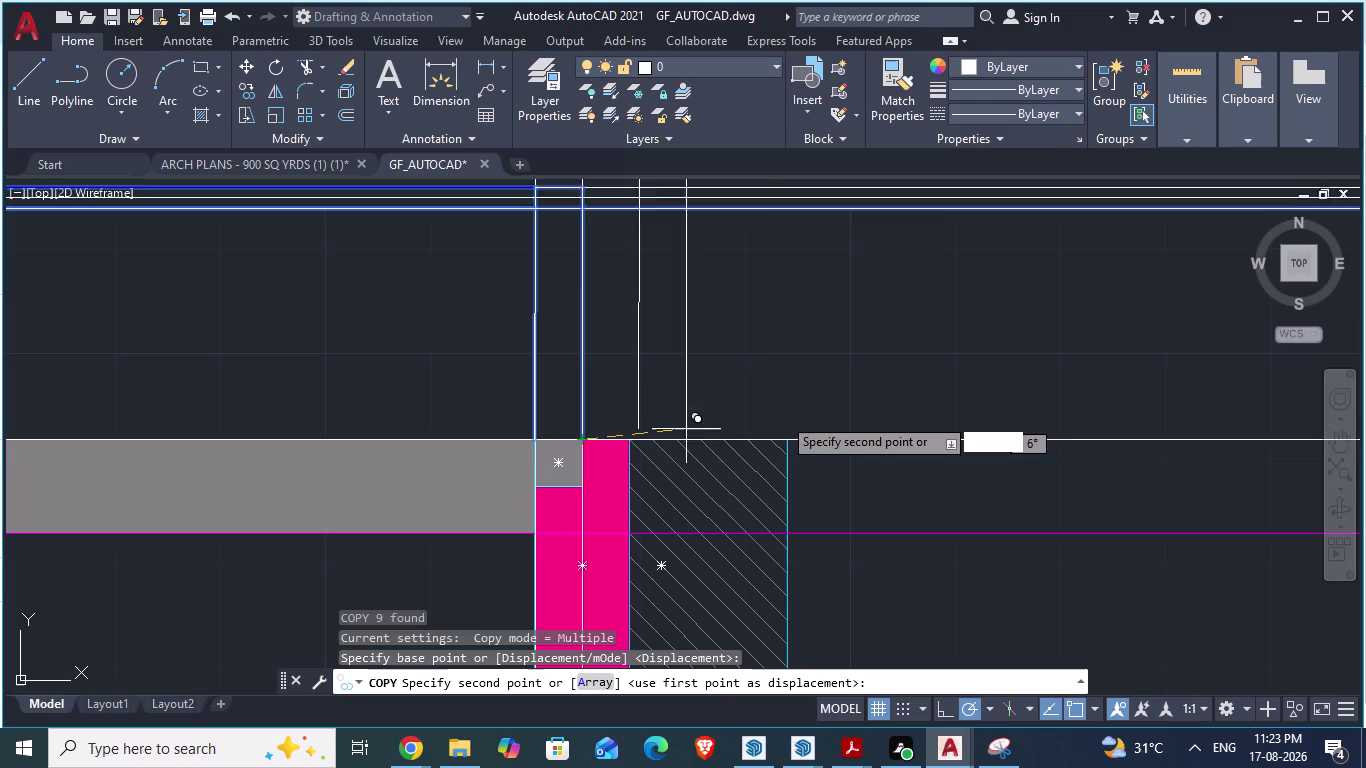
Place the beam-line copy at the next column's corner along the top edge.
scroll(down, 3)
scroll(down, 3)
scroll(down, 3)
scroll(up, 3)
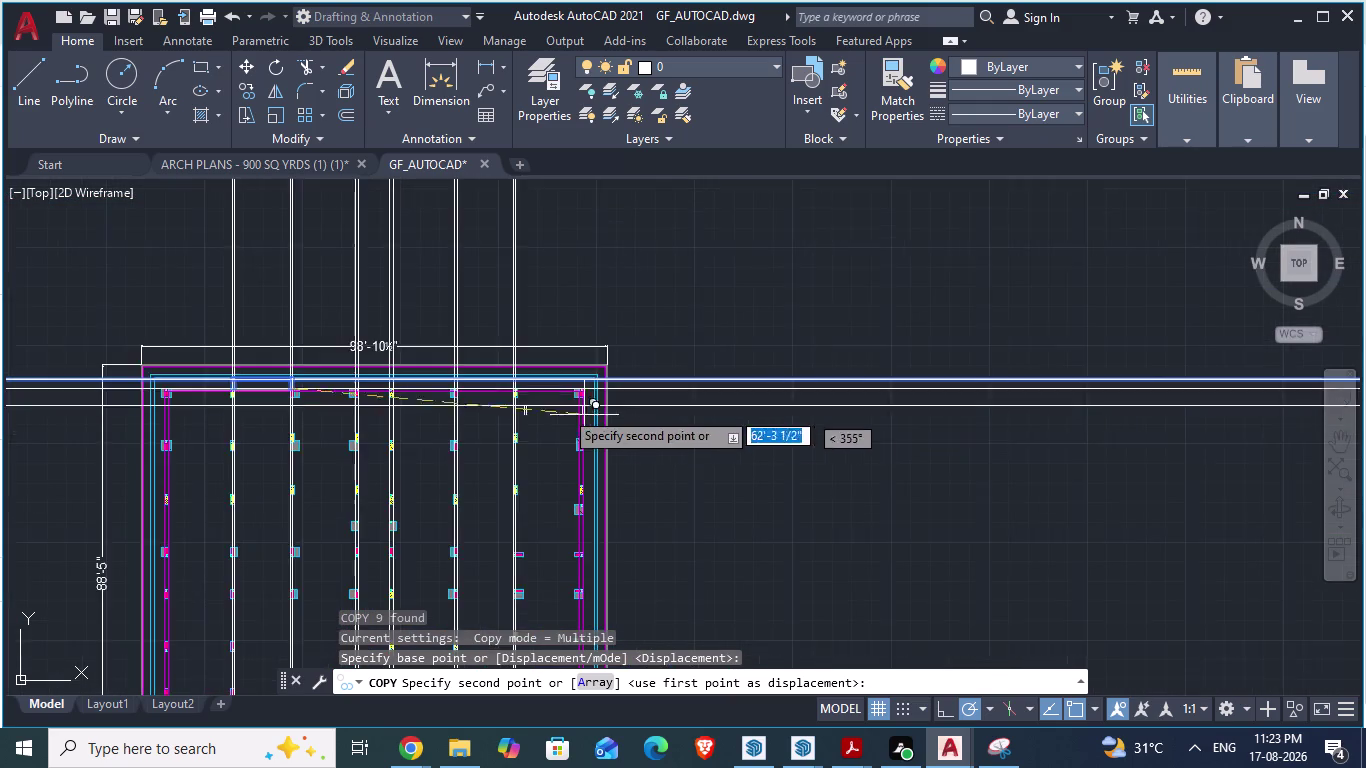
scroll(up, 3)
scroll(up, 3)
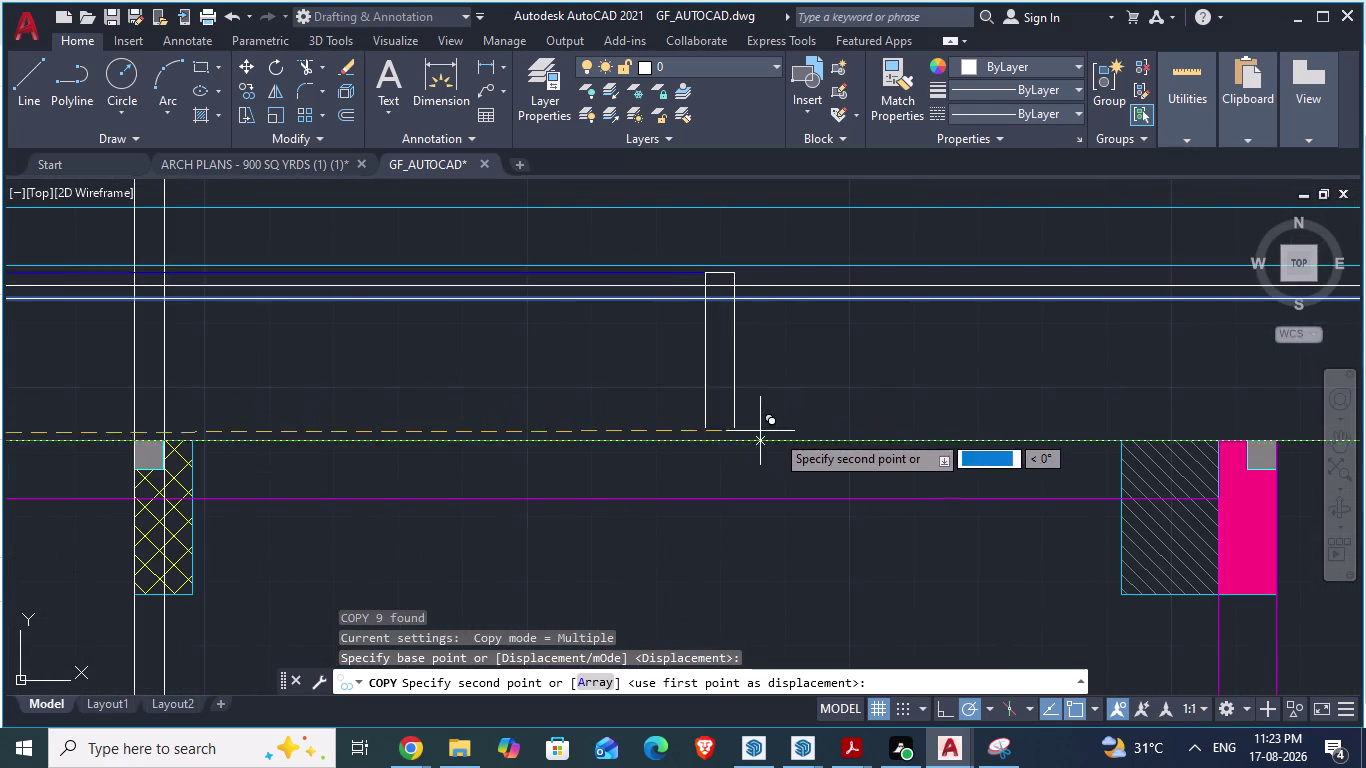
scroll(down, 3)
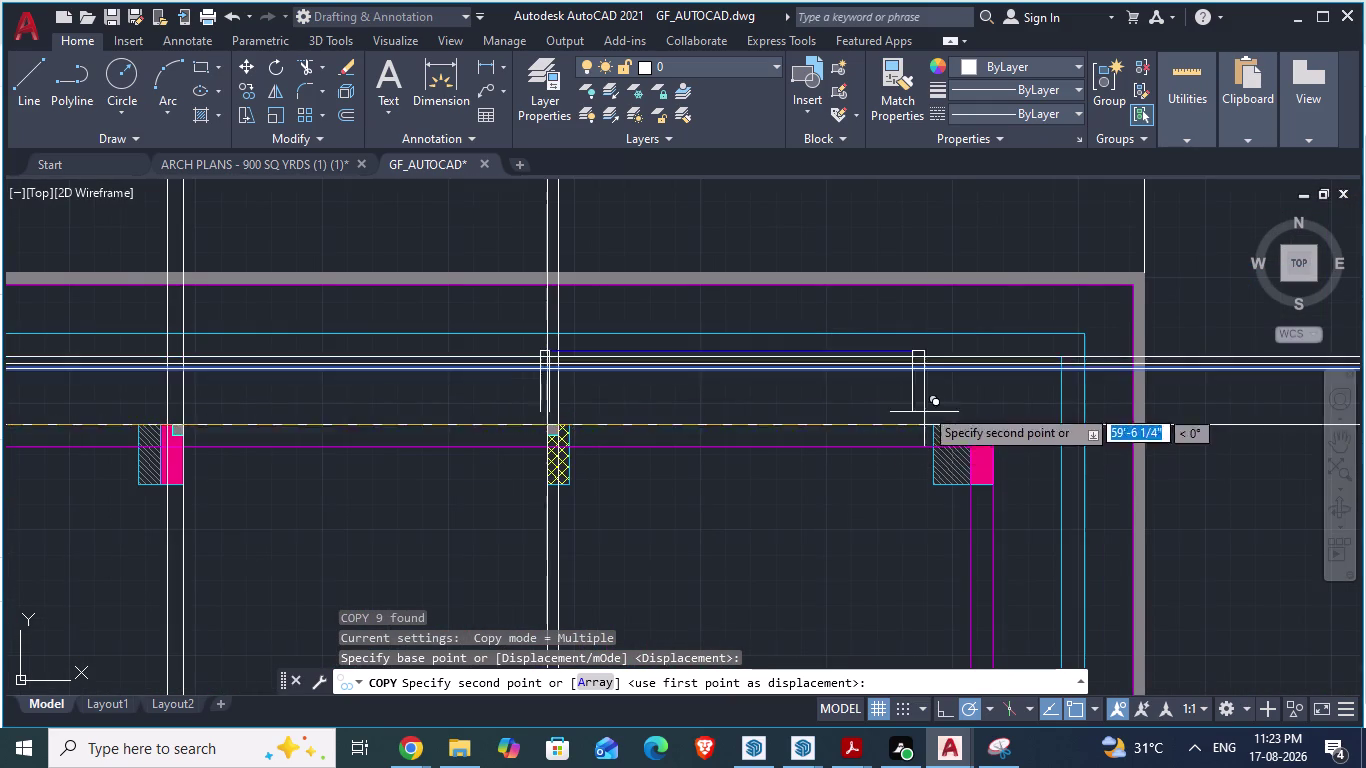
scroll(down, 3)
scroll(up, 3)
scroll(up, 3)
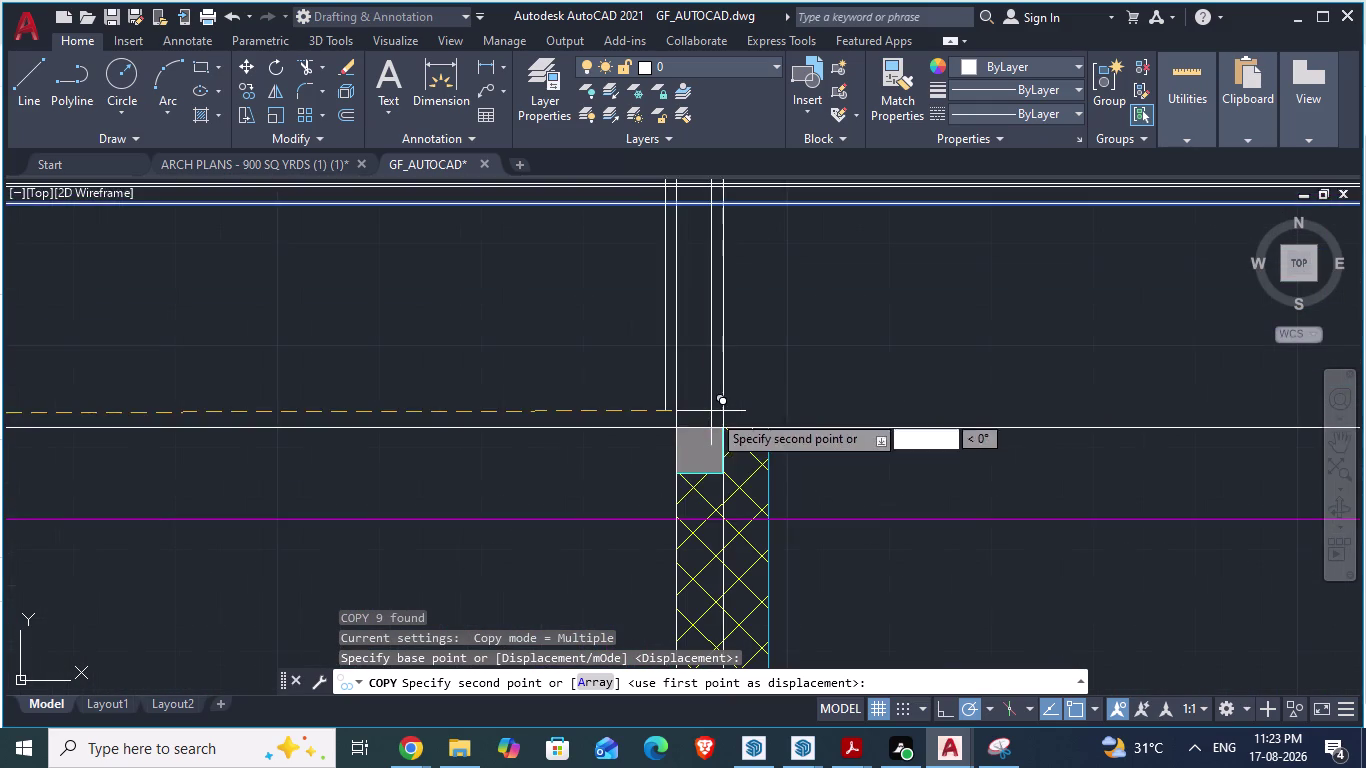
scroll(up, 3)
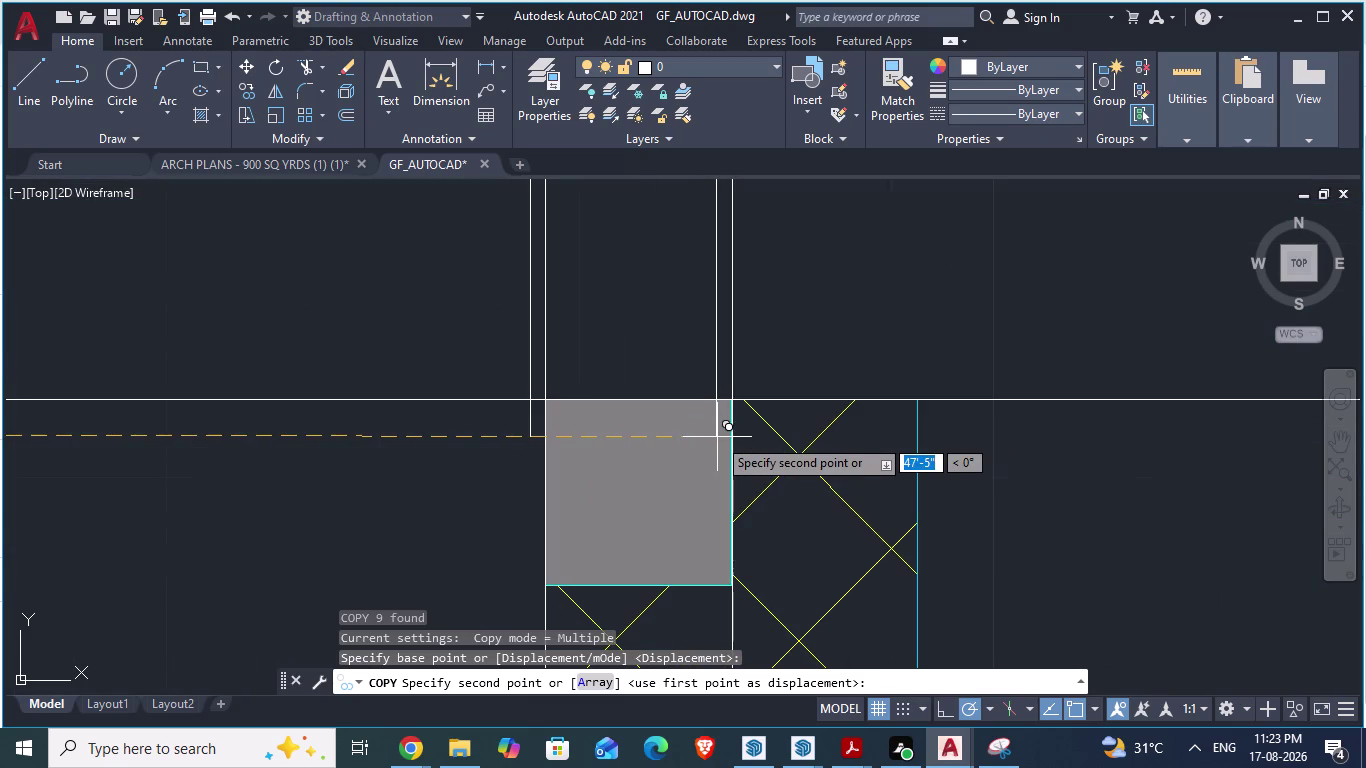
scroll(up, 3)
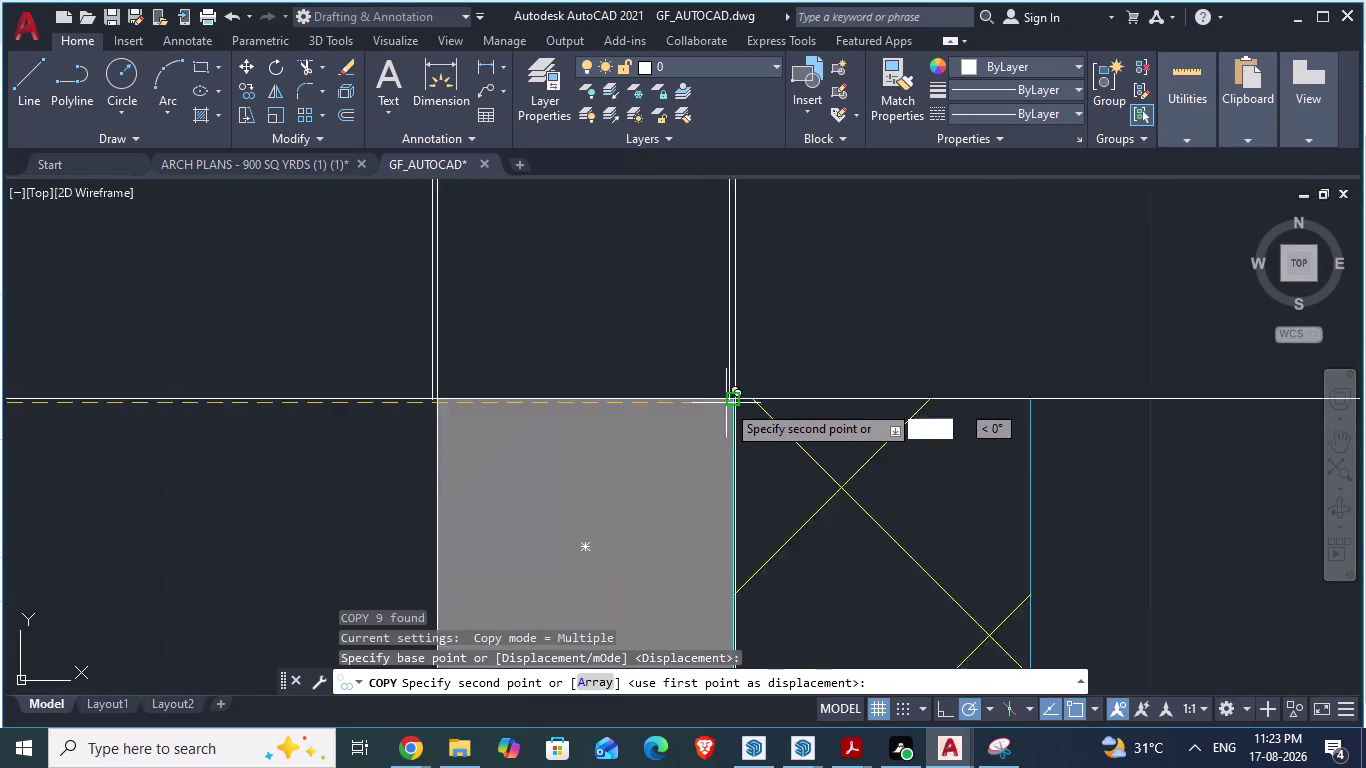
scroll(up, 3)
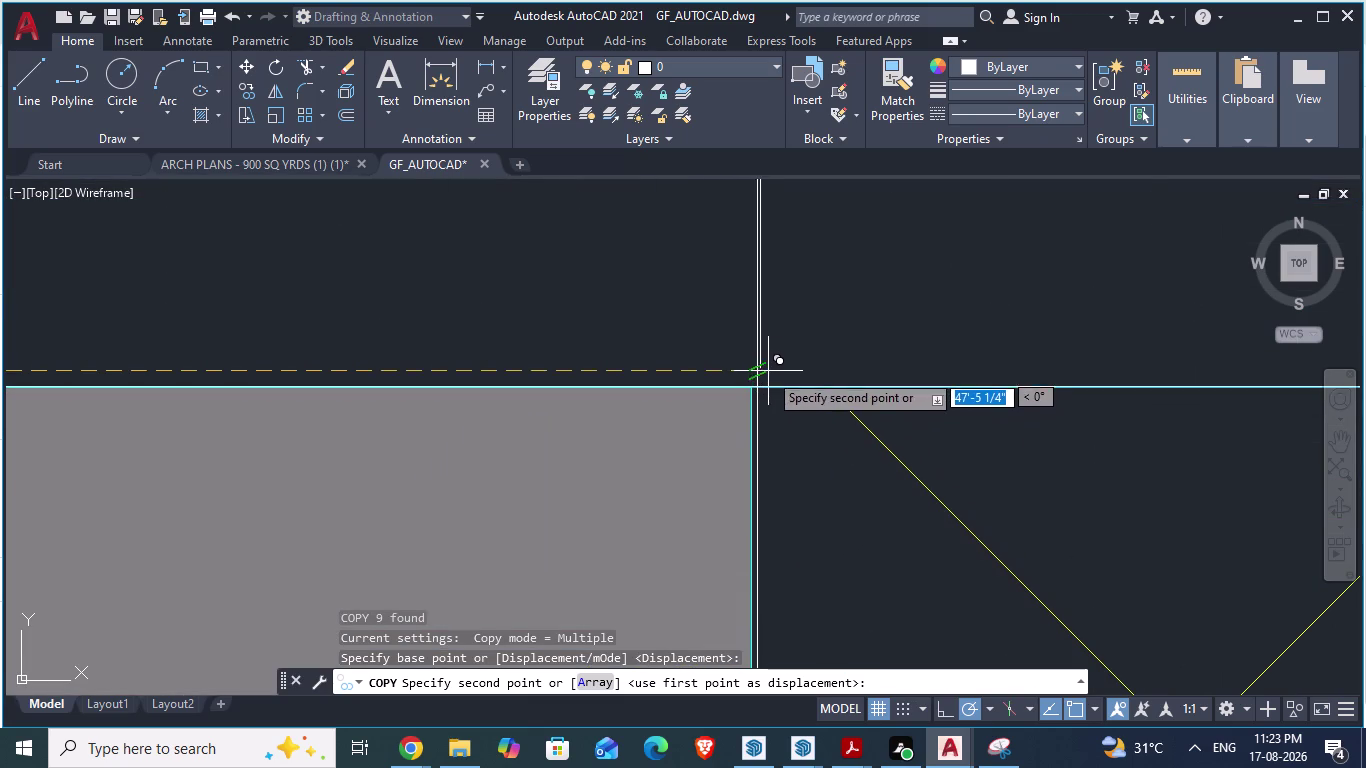
click(756, 387)
scroll(down, 3)
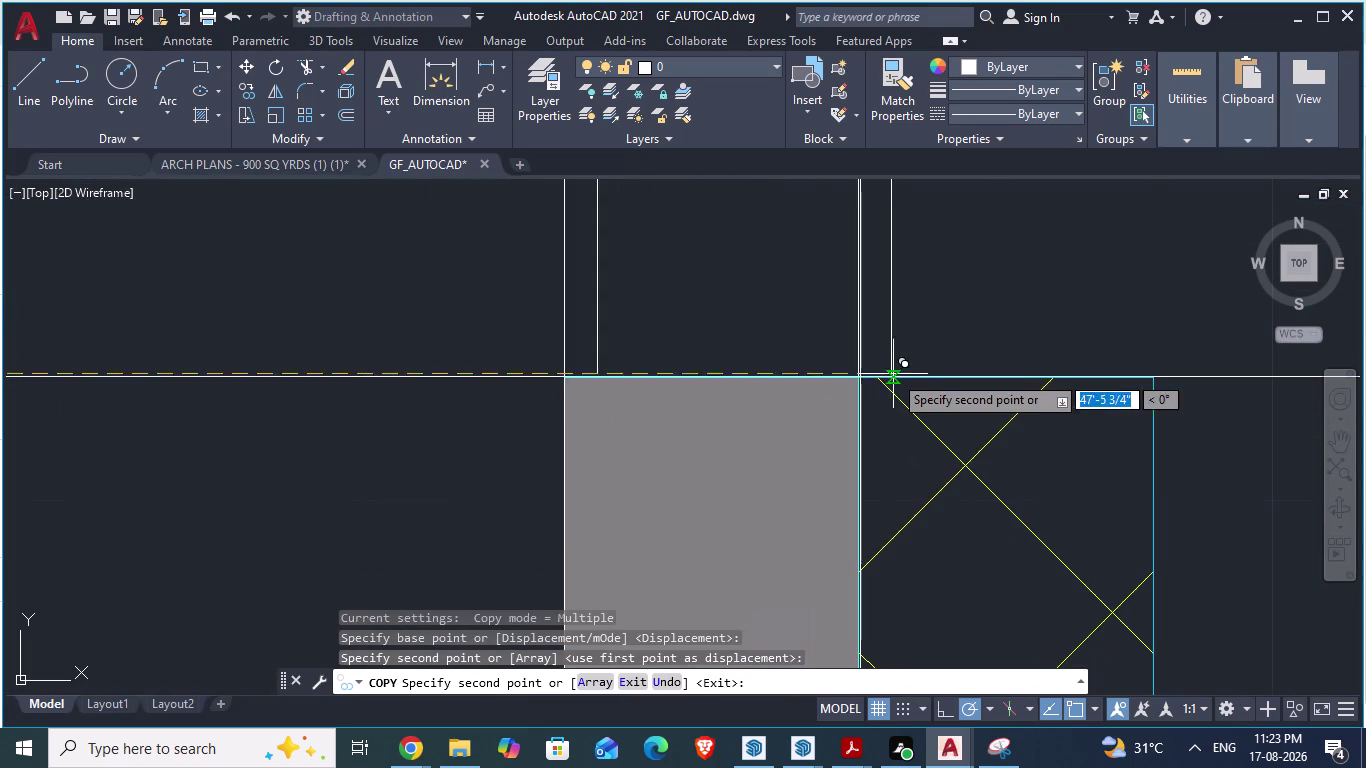
key(Escape)
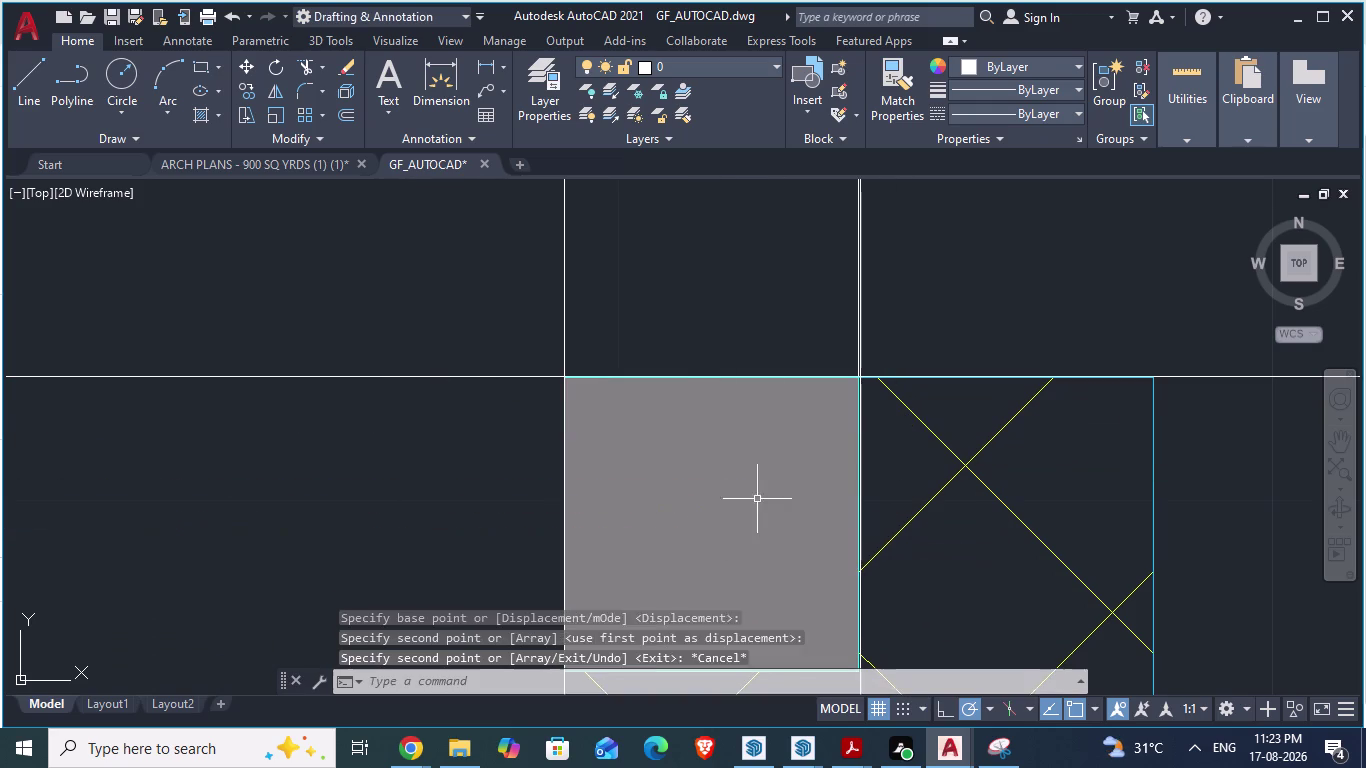
Erase the three stray lines just above the copied beam.
scroll(down, 3)
scroll(down, 3)
scroll(down, 3)
scroll(down, 3)
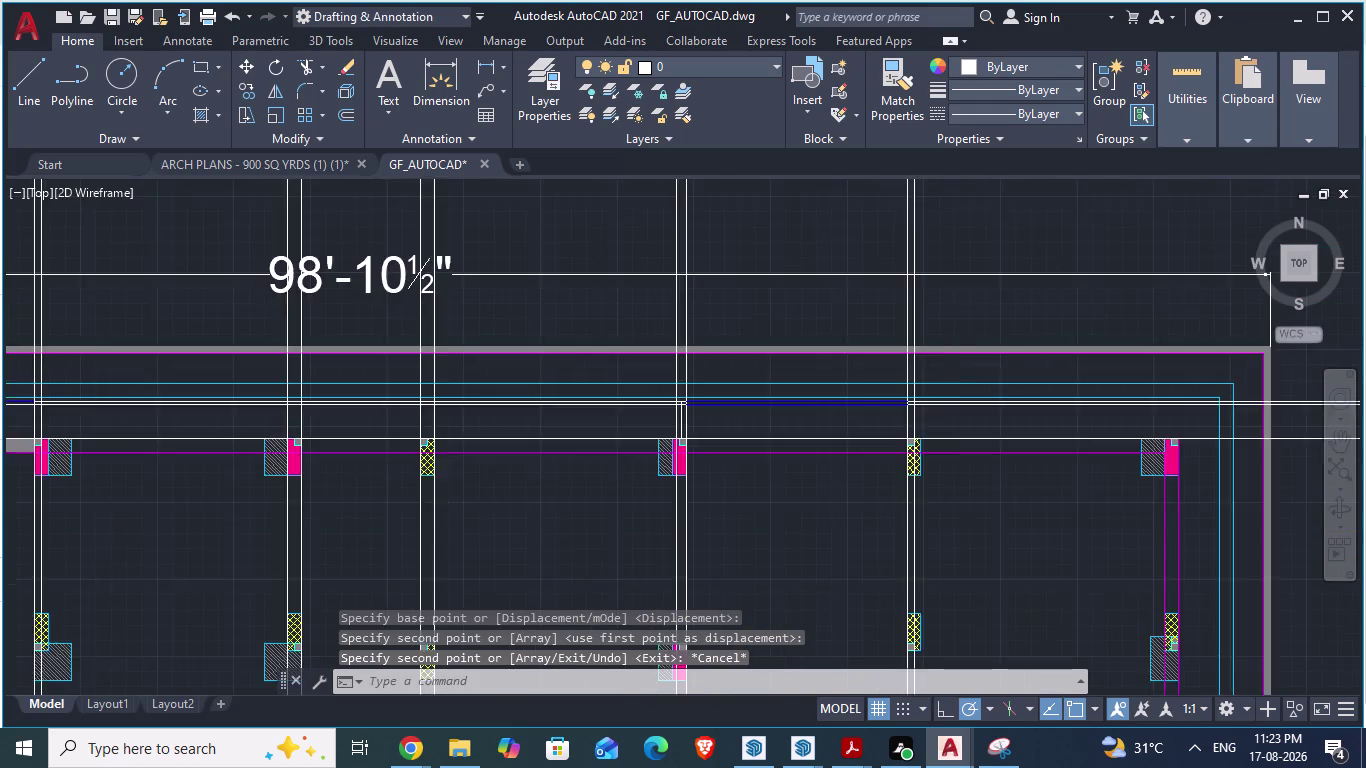
scroll(up, 3)
key(Escape)
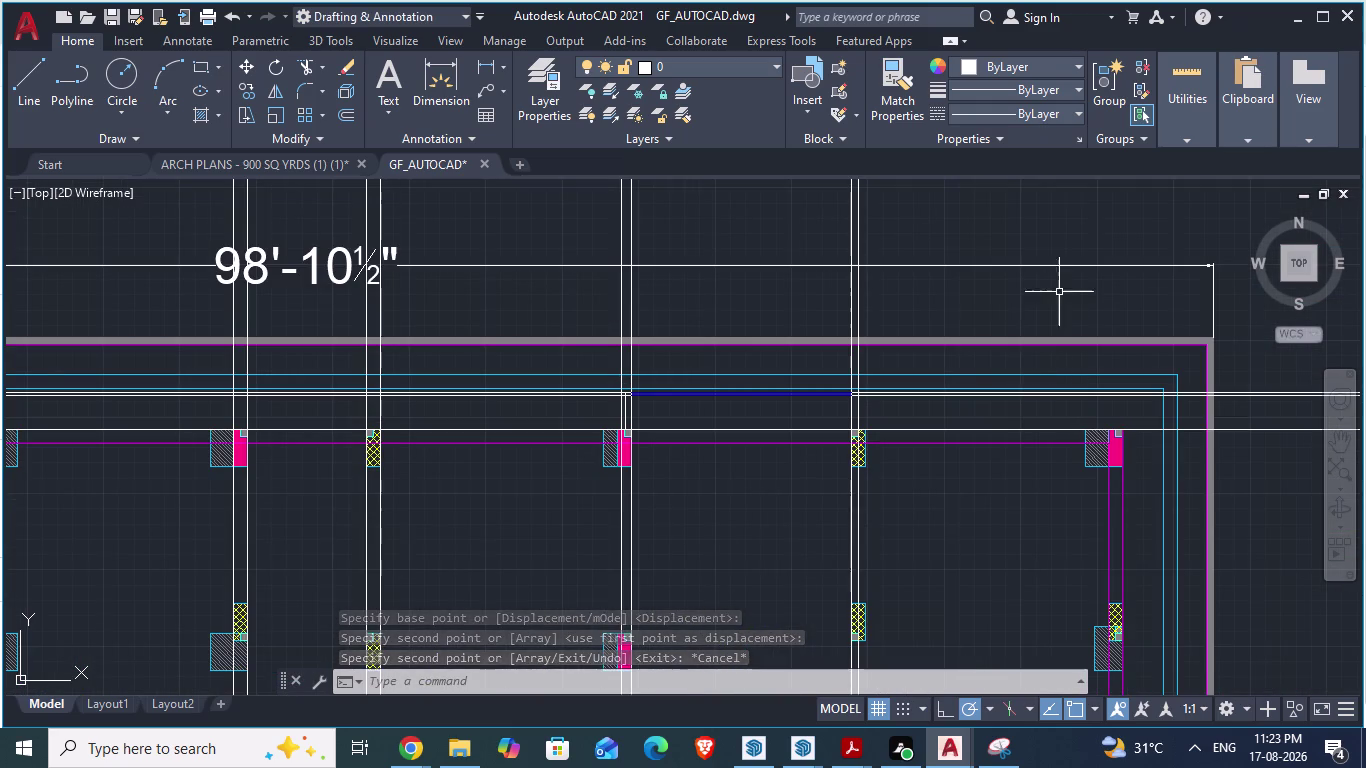
scroll(down, 3)
scroll(up, 3)
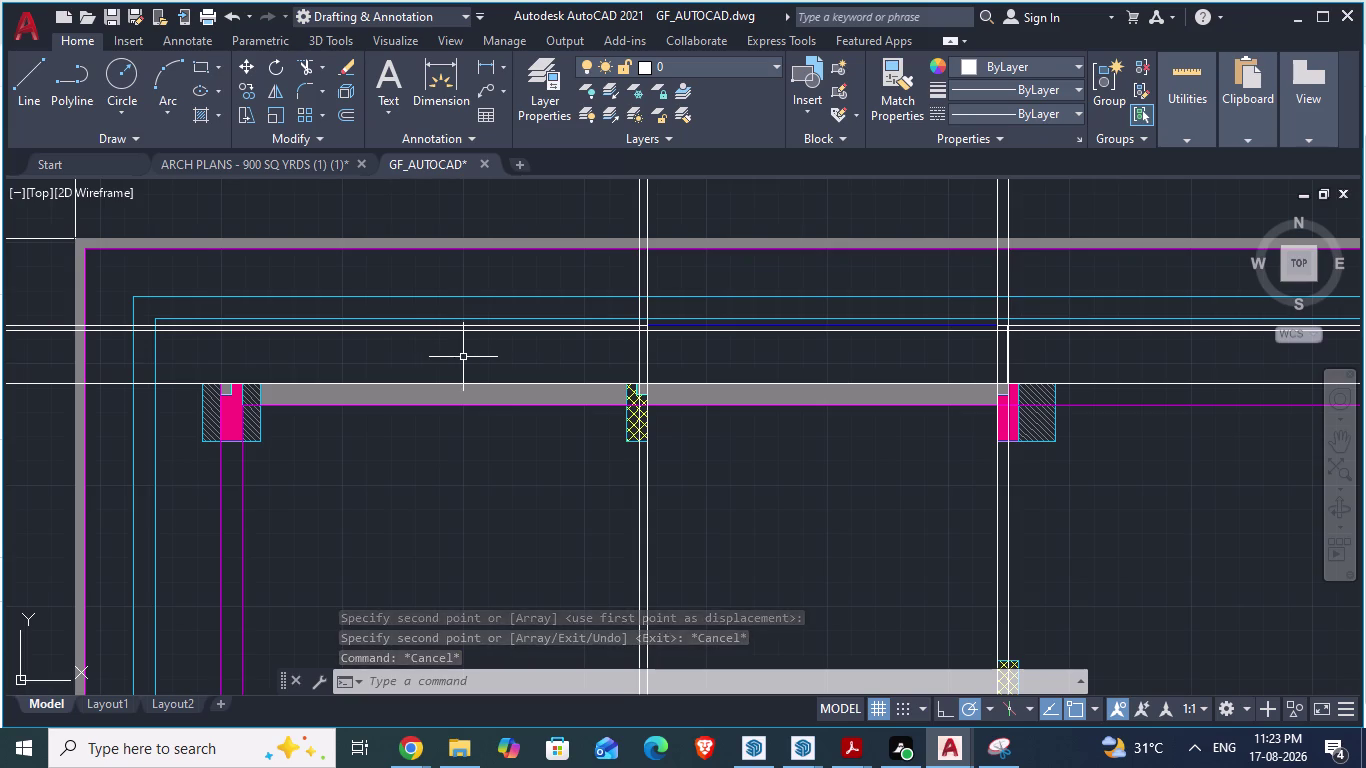
key(Escape)
click(435, 331)
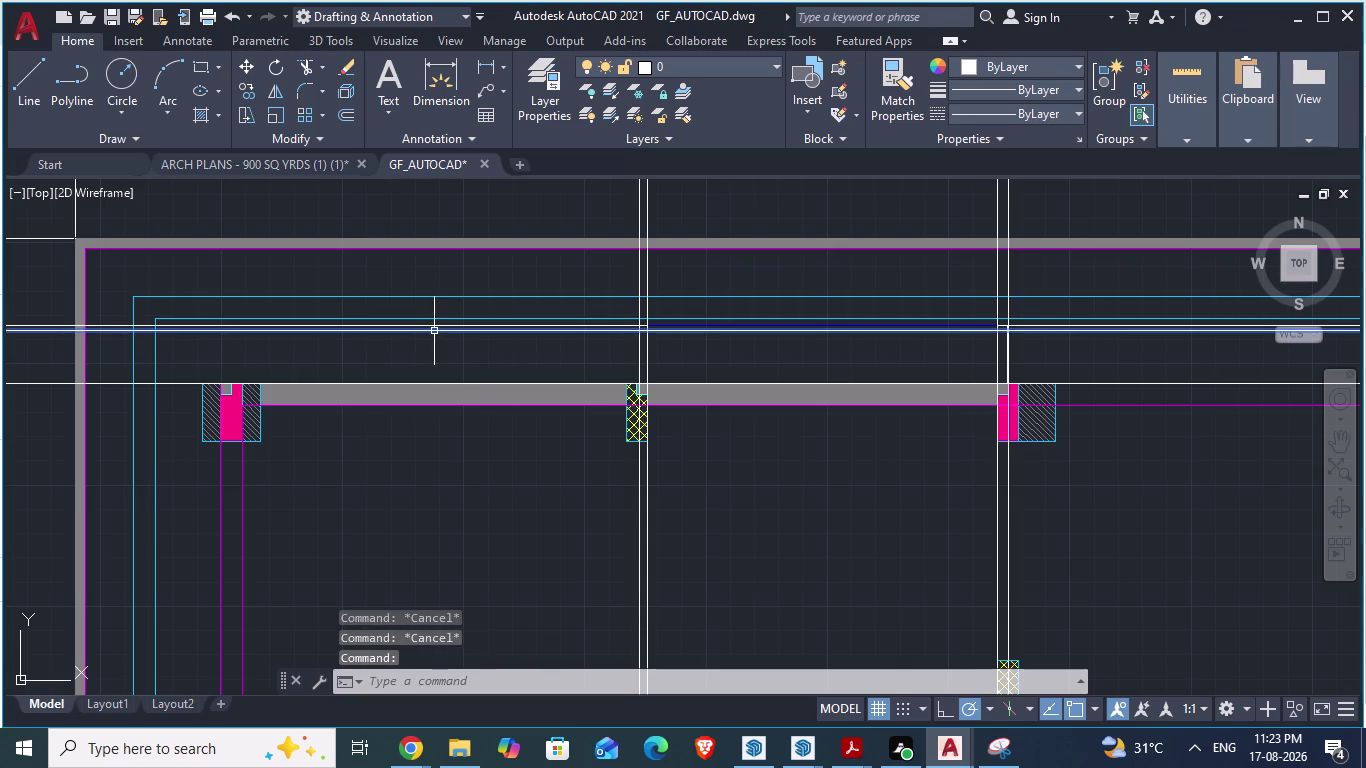
key(Delete)
click(429, 325)
key(Delete)
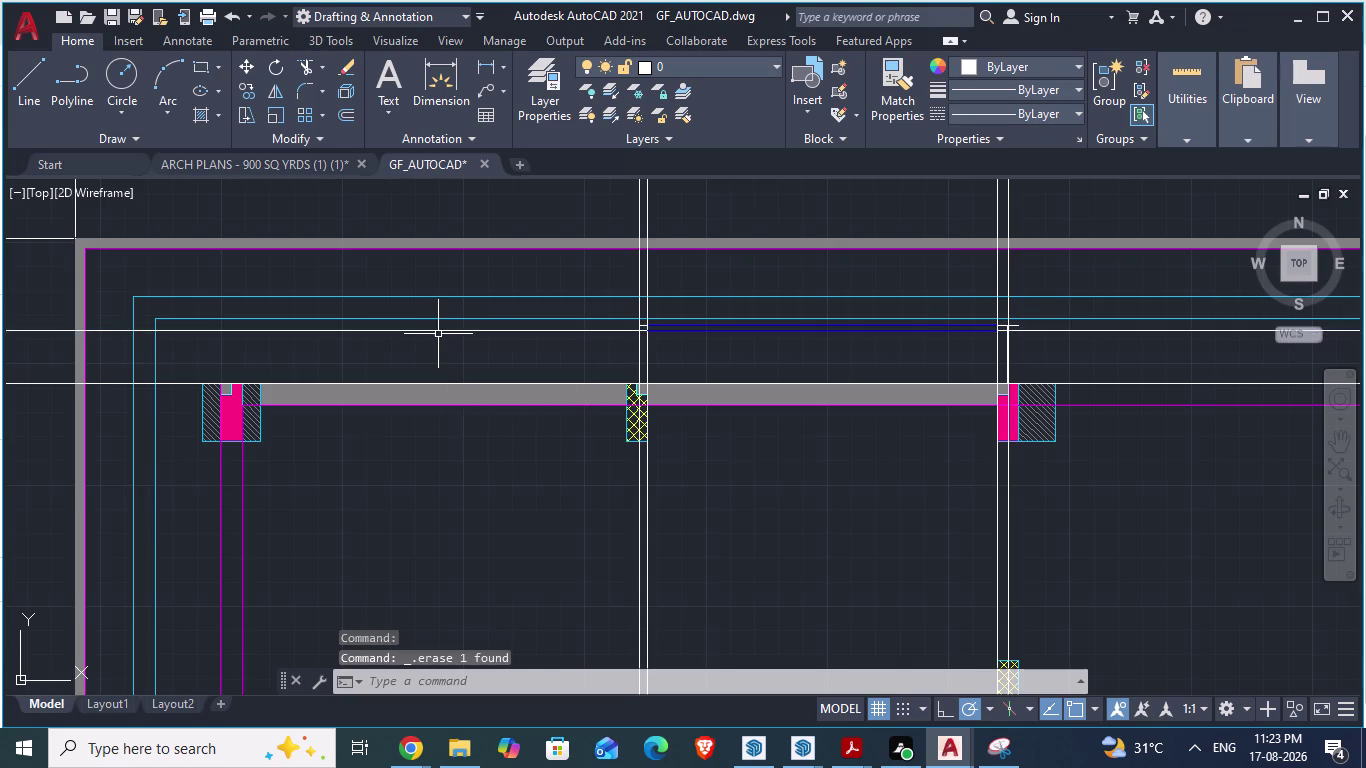
click(438, 329)
key(Delete)
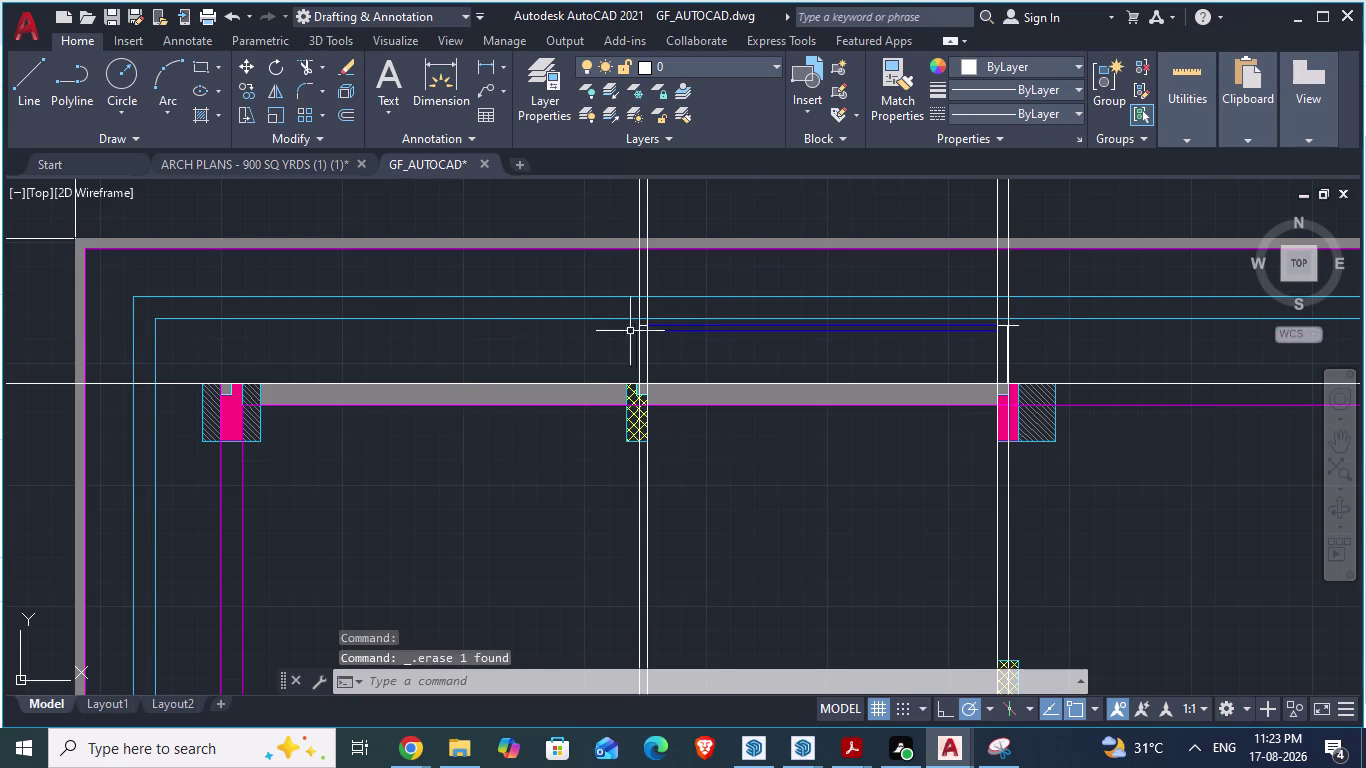
Erase the short vertical line at the left column.
scroll(up, 3)
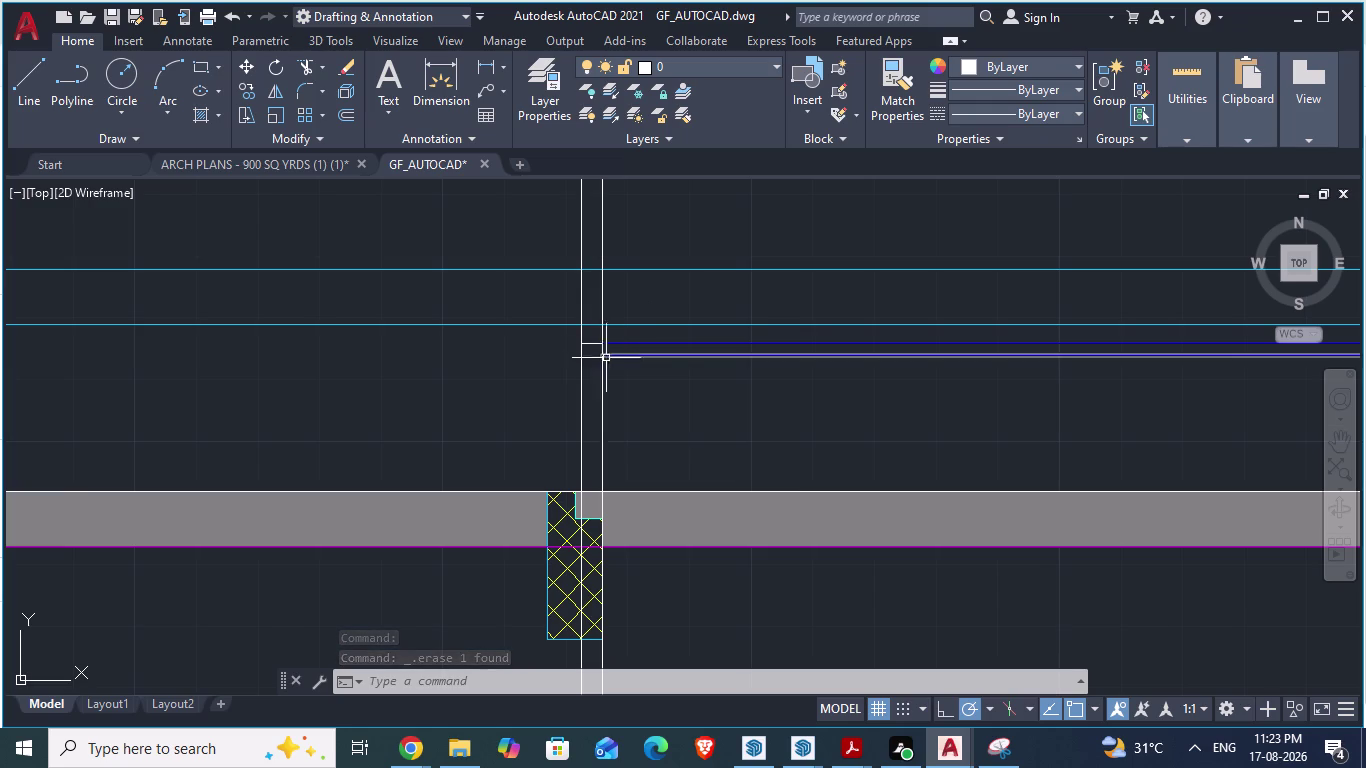
scroll(down, 3)
scroll(up, 3)
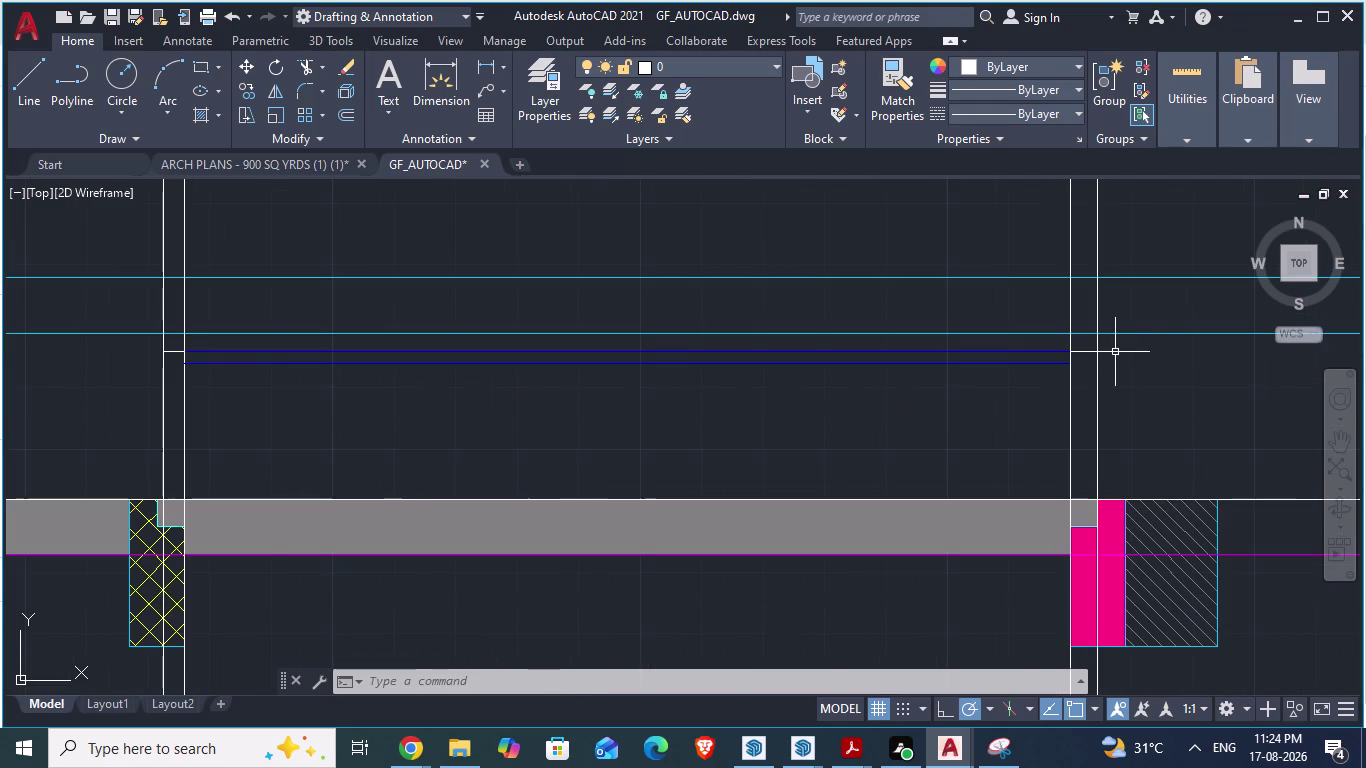
scroll(up, 3)
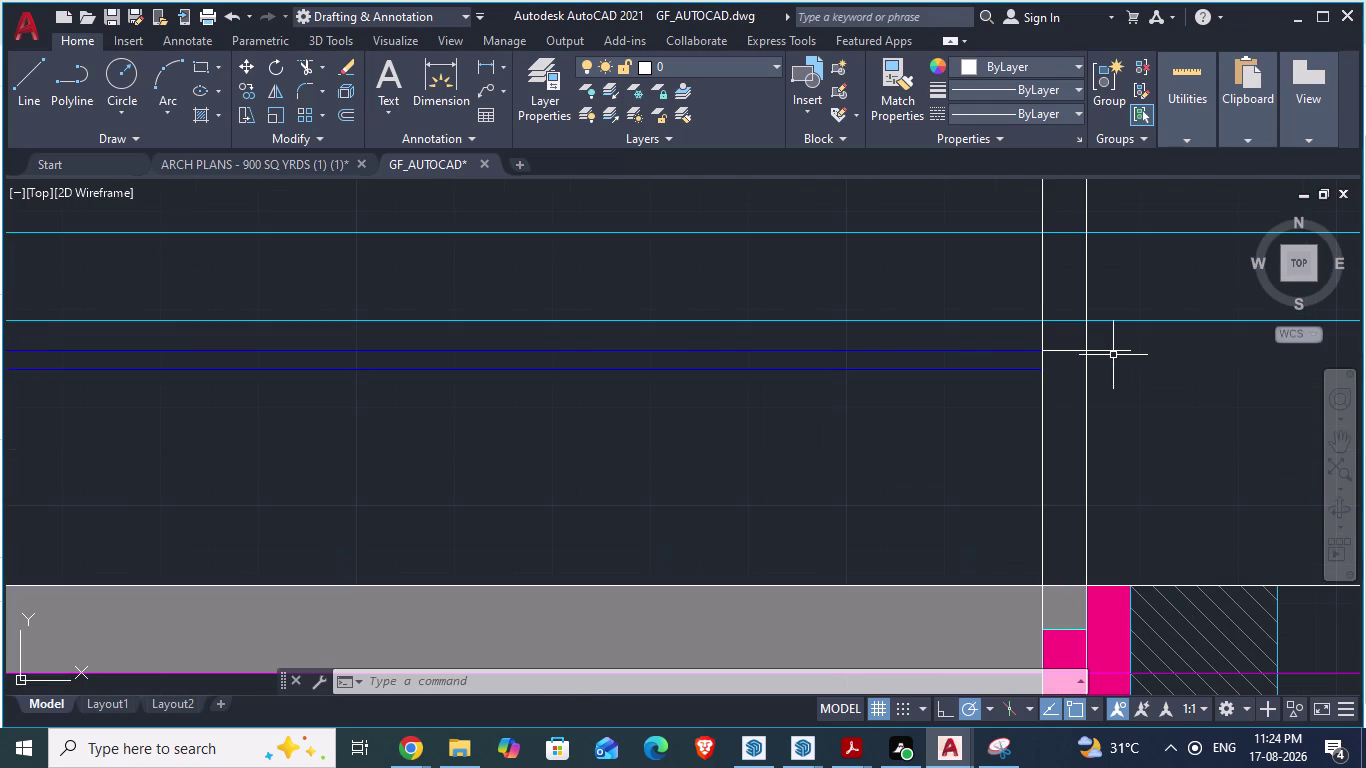
scroll(down, 3)
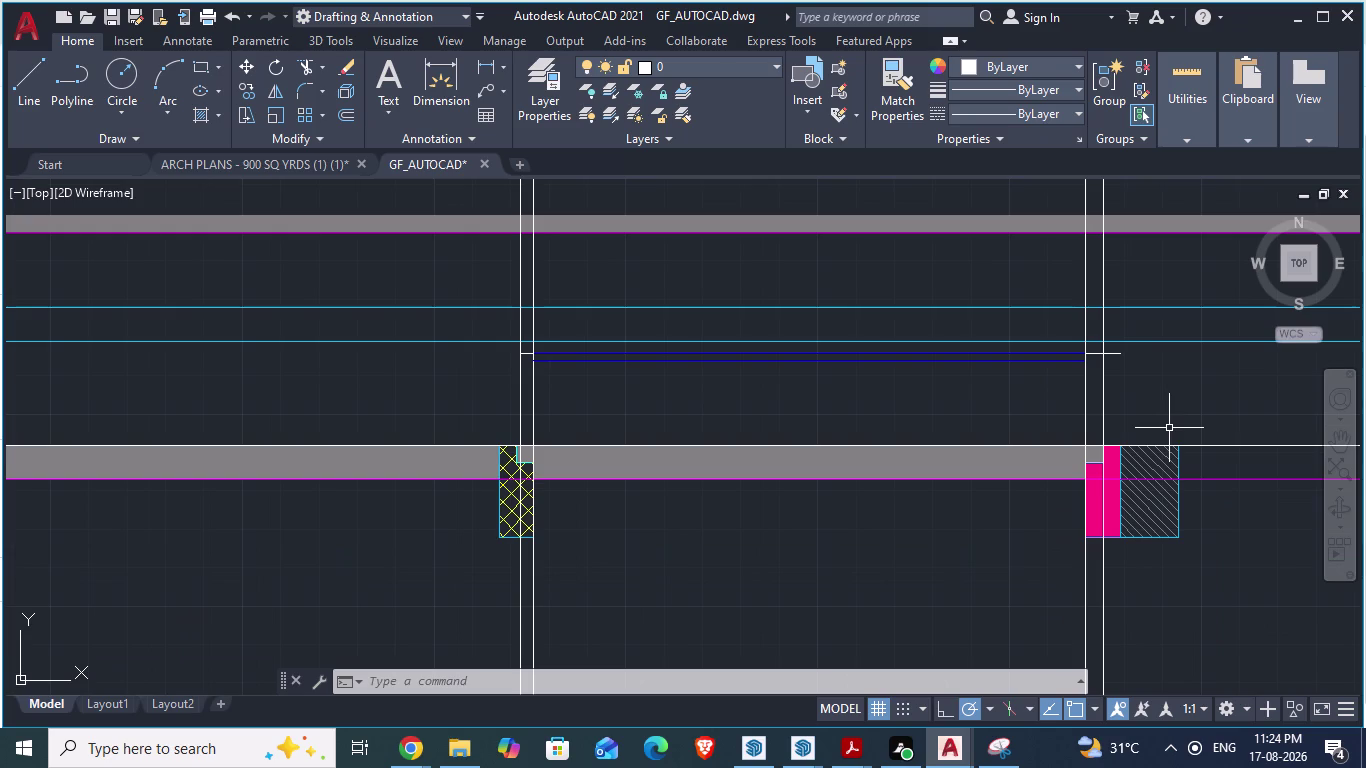
click(521, 402)
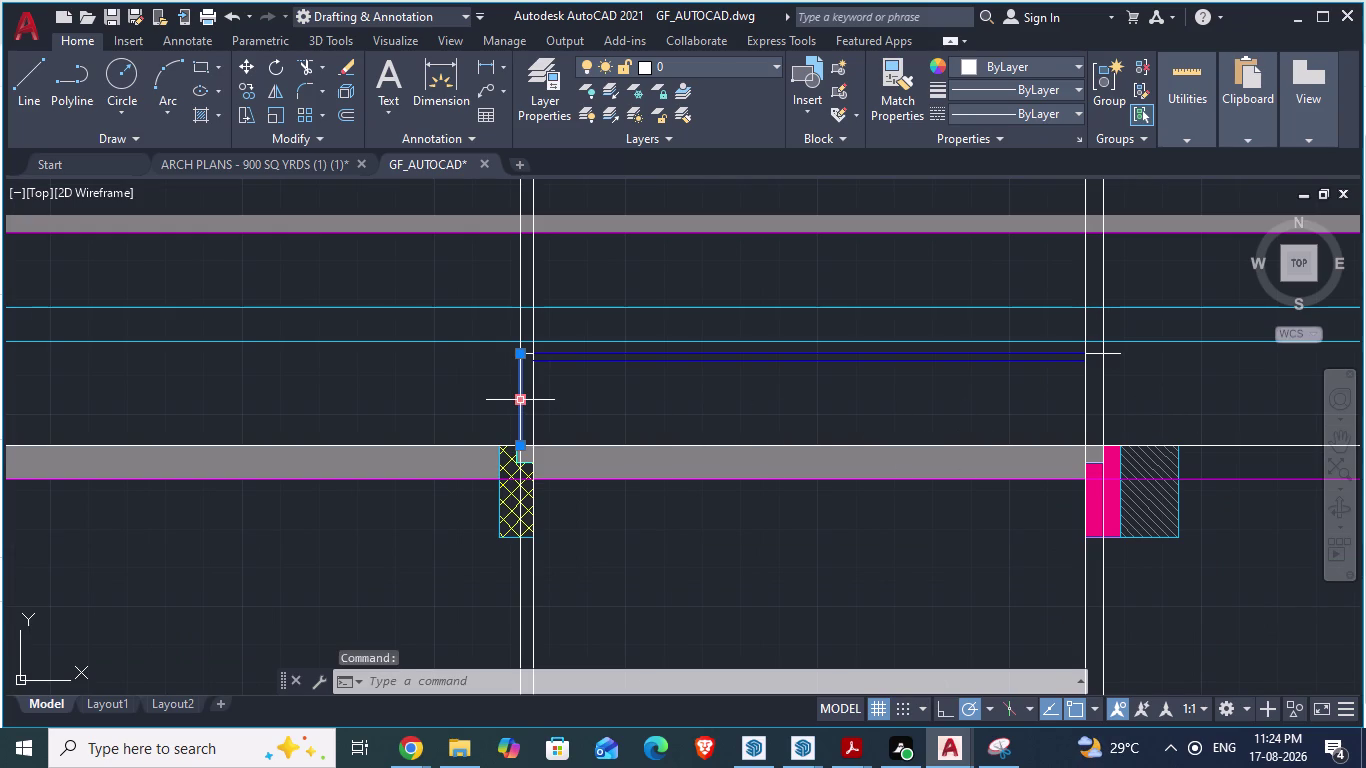
key(Delete)
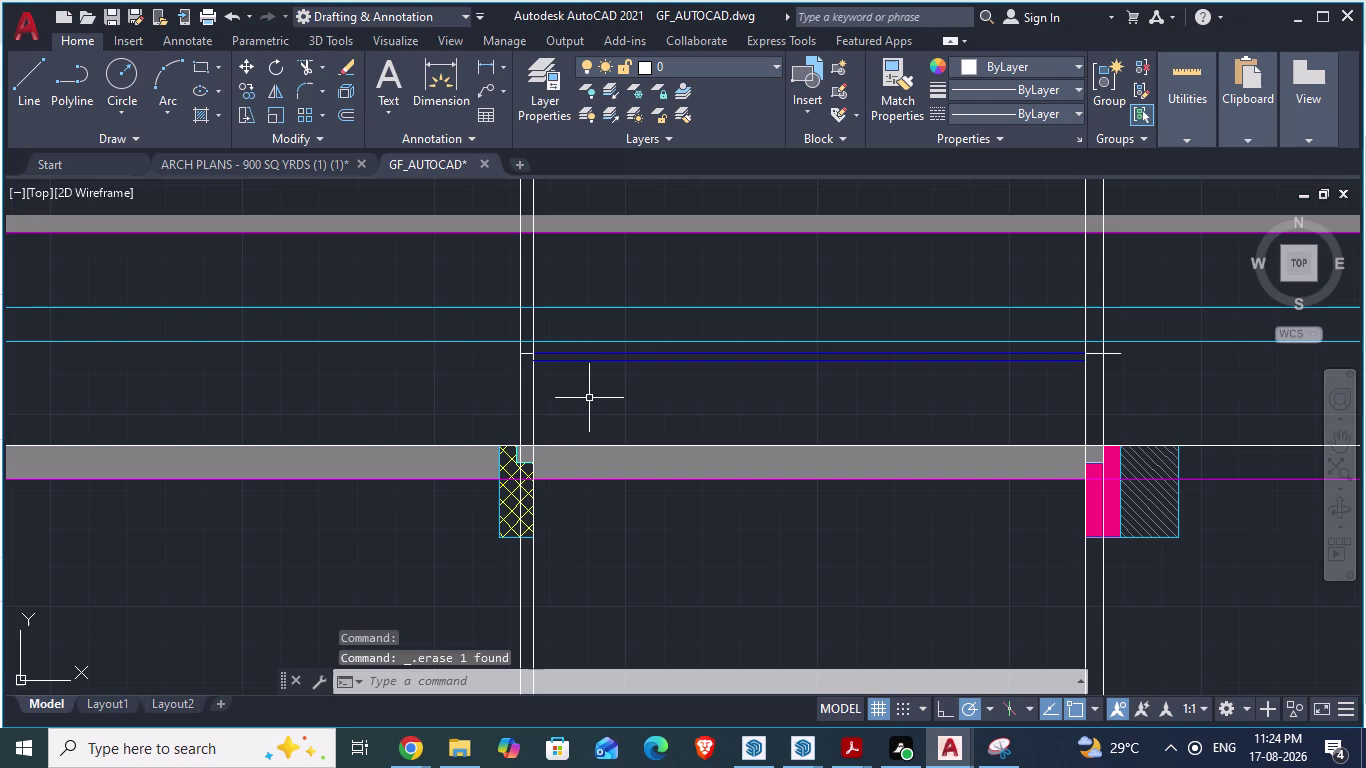
key(l)
key(Return)
Draw a short end line from the beam's left end to the column corner and down level with the beam end.
scroll(up, 3)
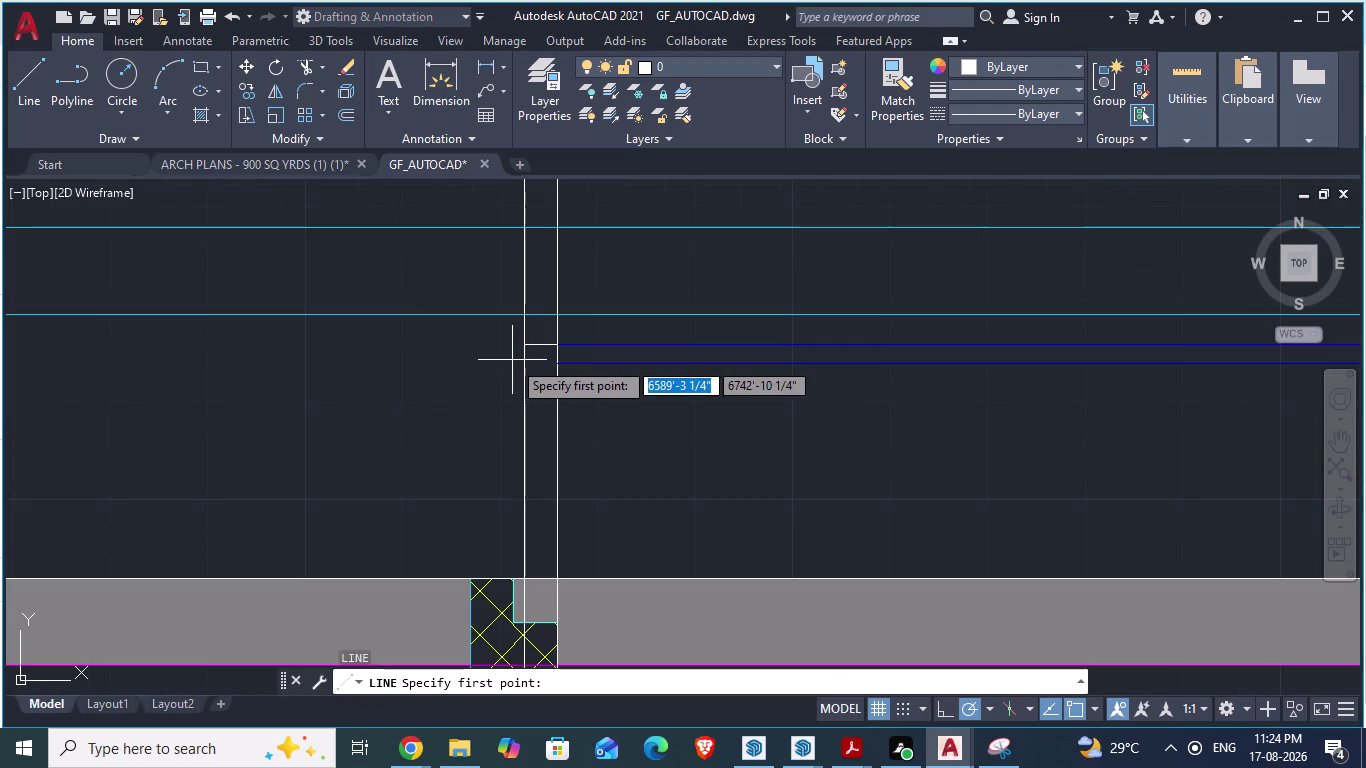
click(528, 347)
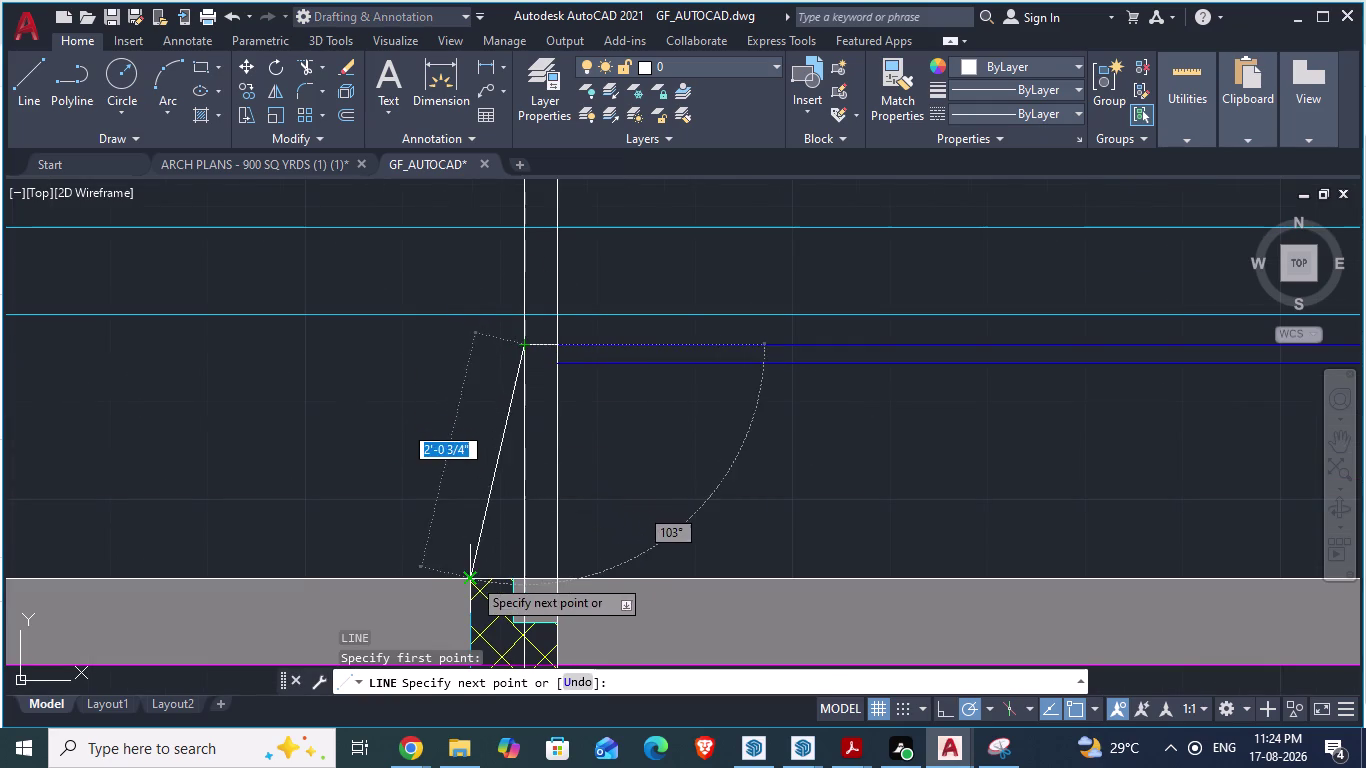
click(474, 349)
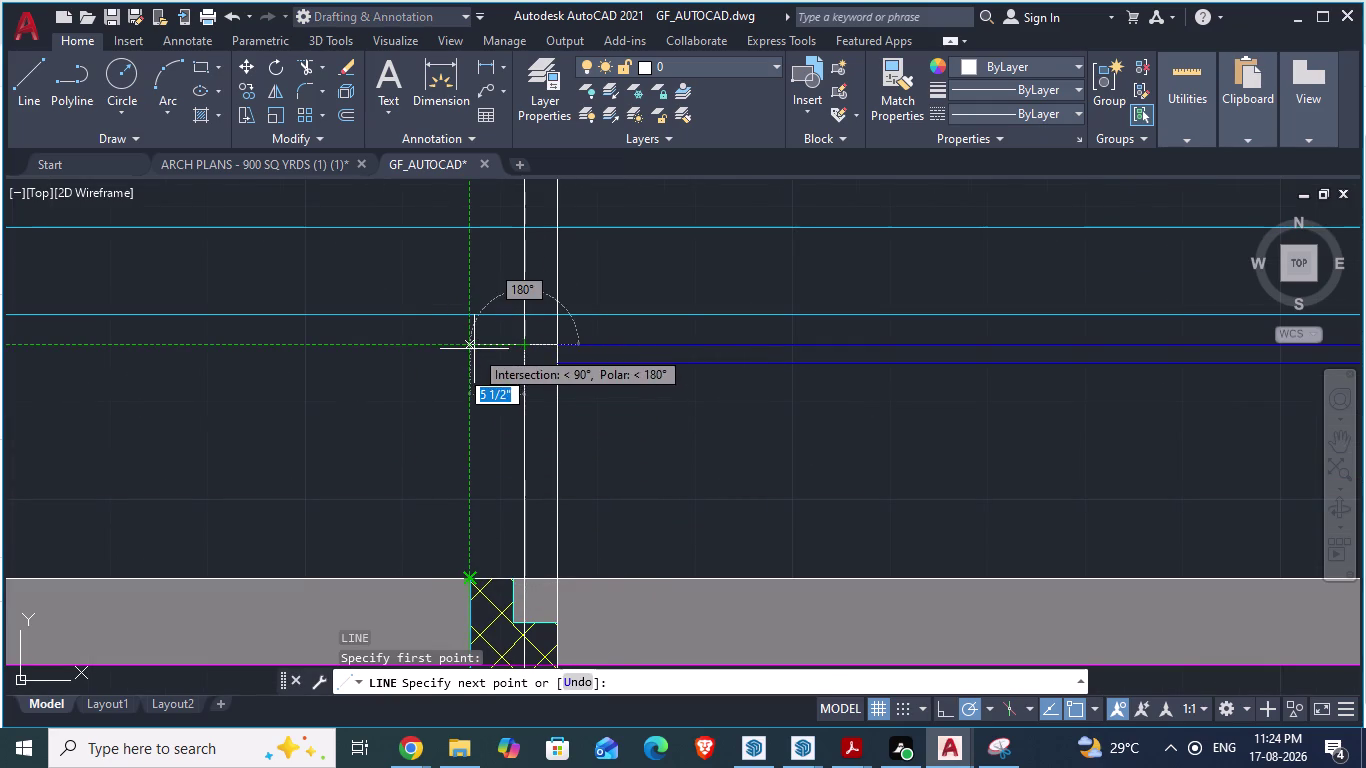
click(468, 577)
scroll(down, 3)
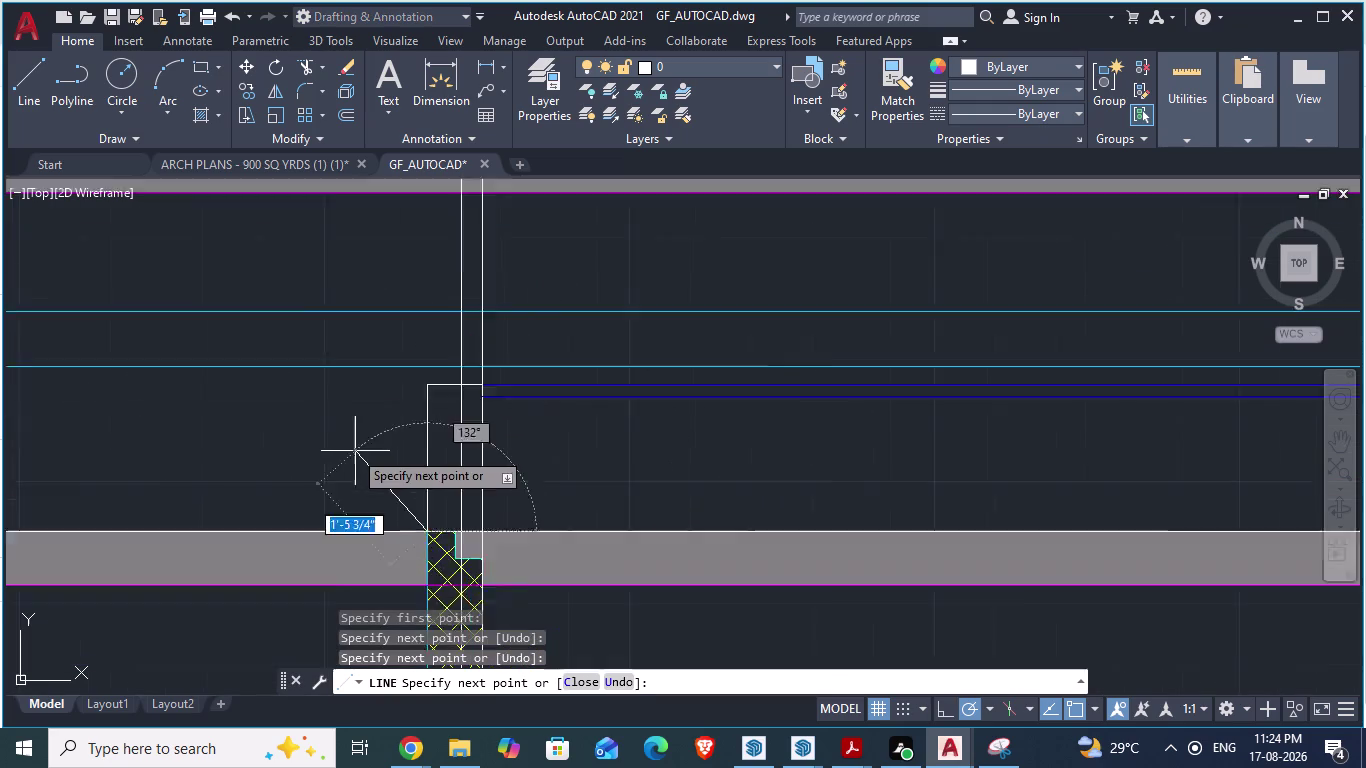
key(Escape)
scroll(up, 3)
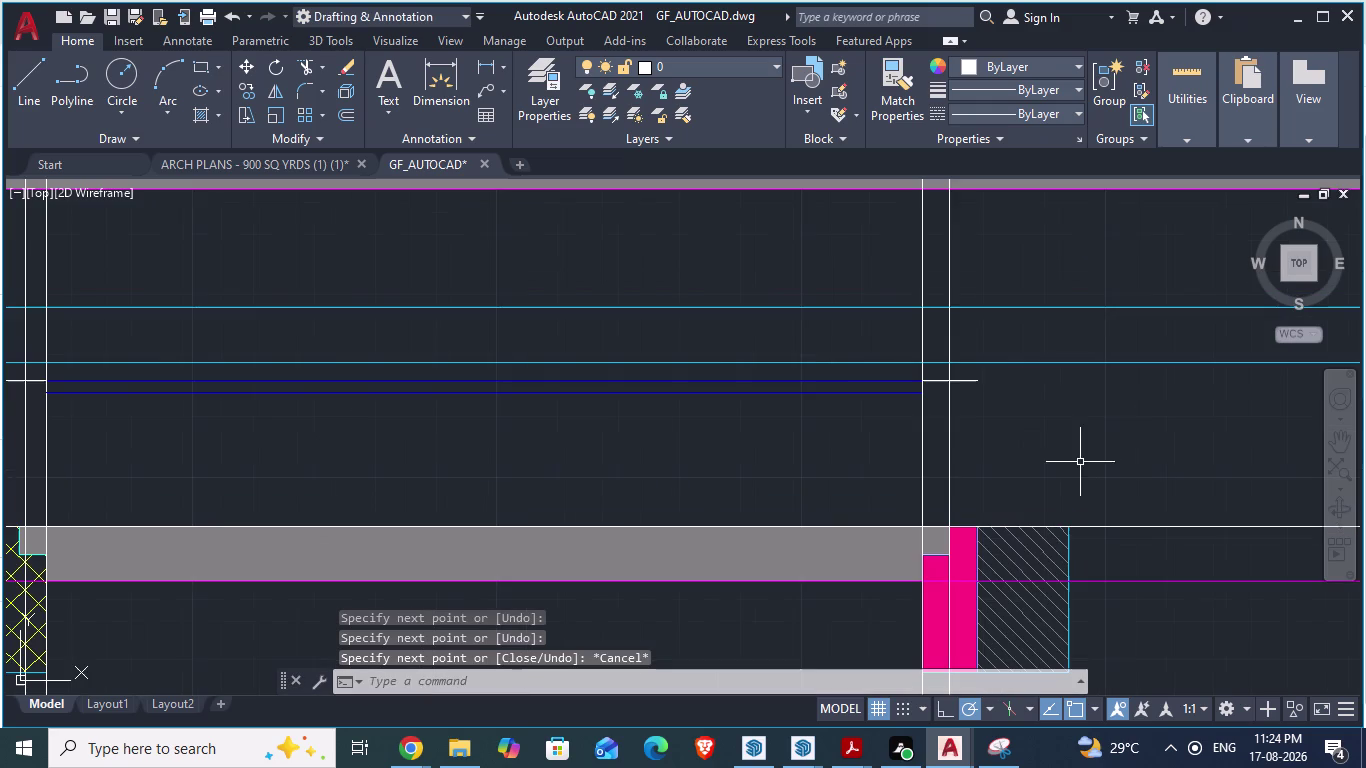
Draw a short beam-end line up from the right column's corner.
key(l)
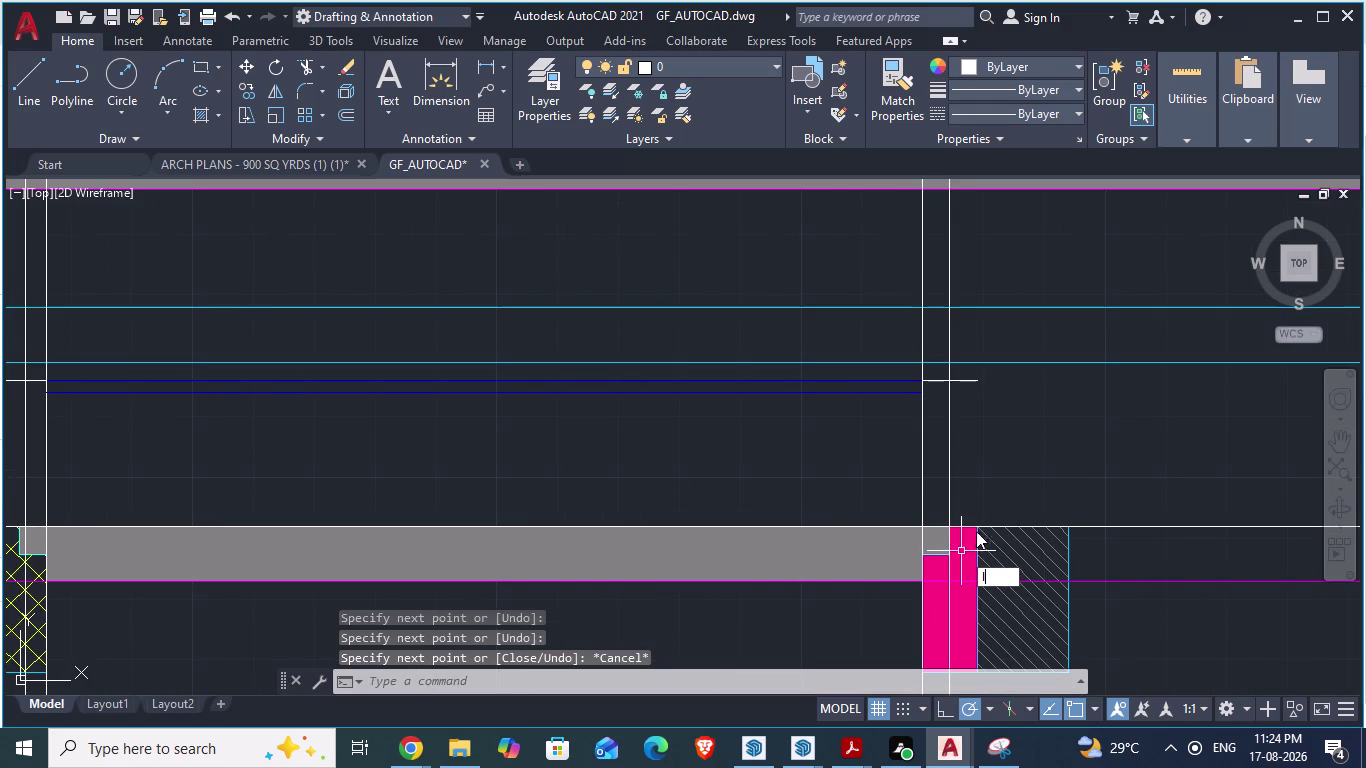
key(Return)
click(976, 526)
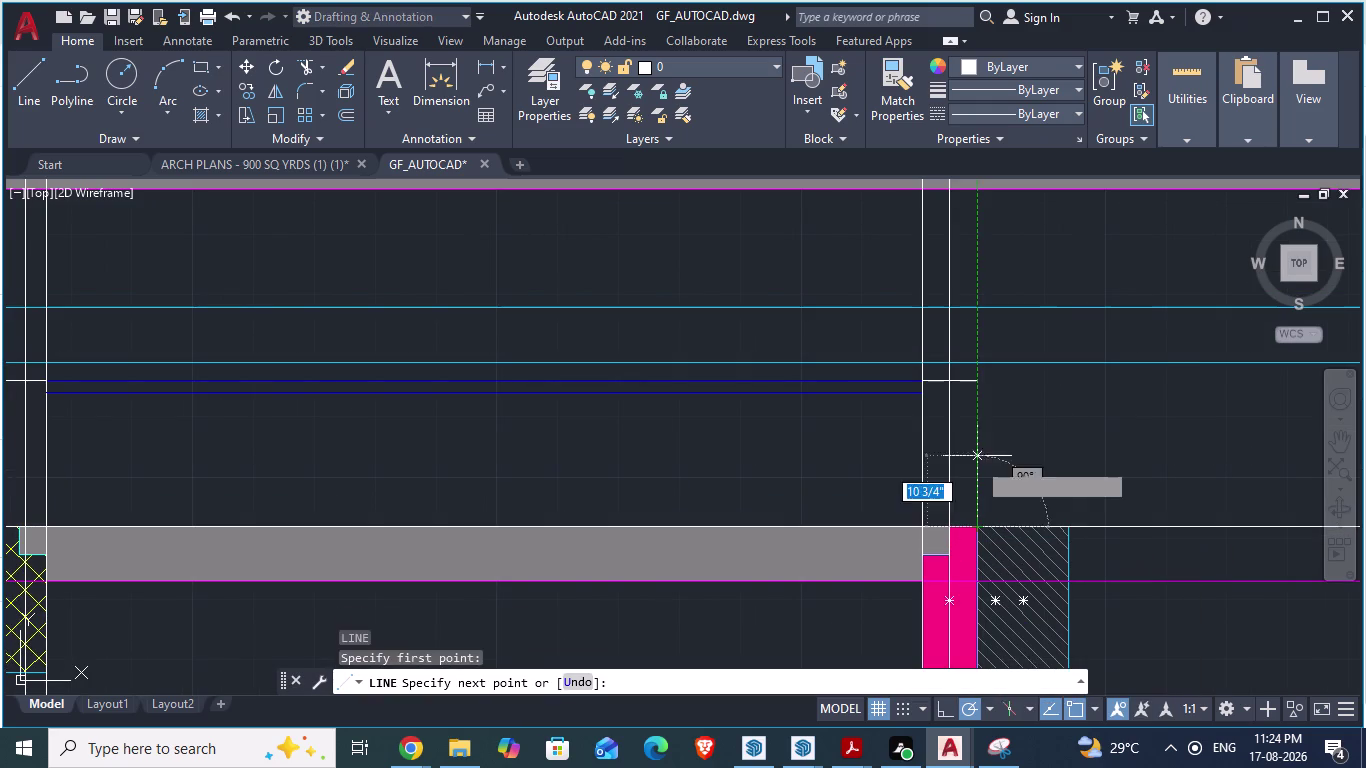
click(980, 385)
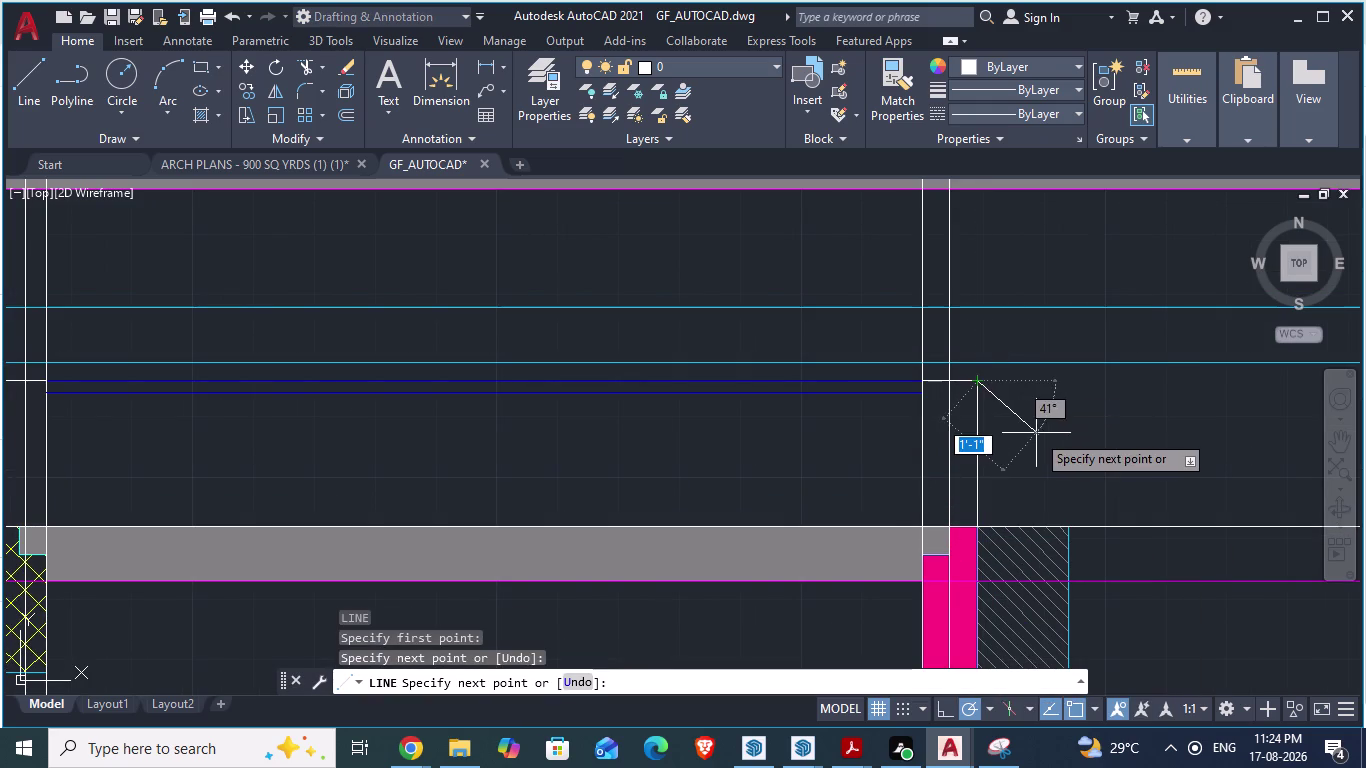
key(Escape)
Quick-save GF_AUTOCAD.dwg.
scroll(down, 3)
scroll(down, 3)
key(ctrl+s)
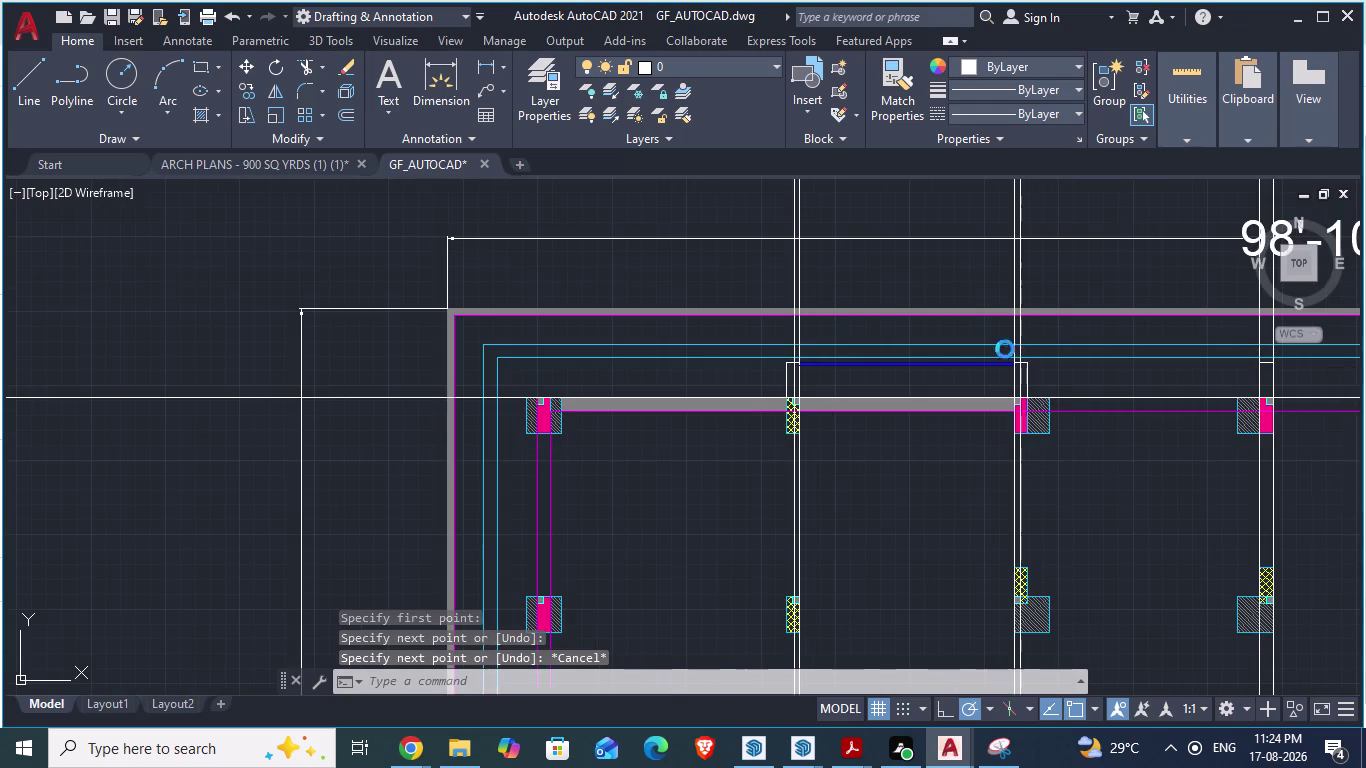
scroll(down, 3)
Draw a short line from the right column's corner up to the beam edge.
scroll(up, 3)
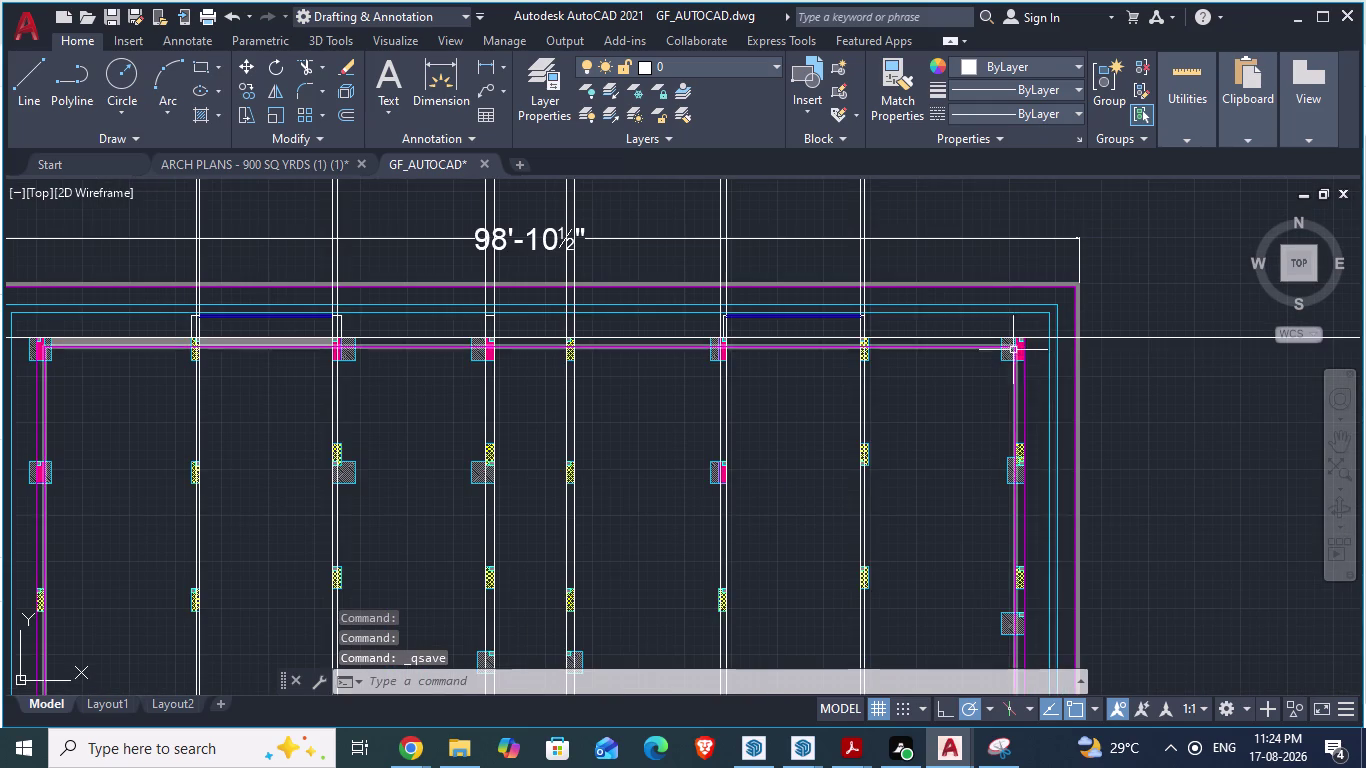
scroll(down, 3)
scroll(up, 3)
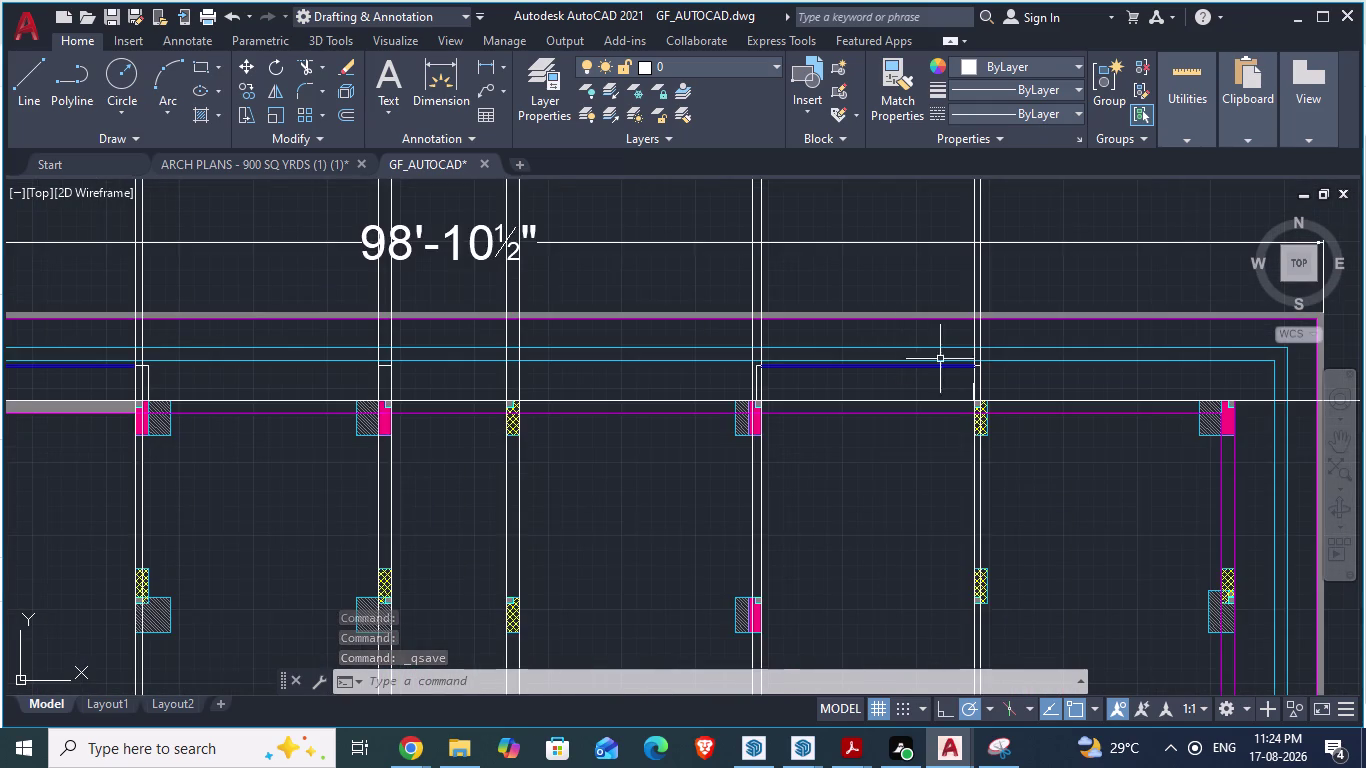
scroll(up, 3)
scroll(up, 3)
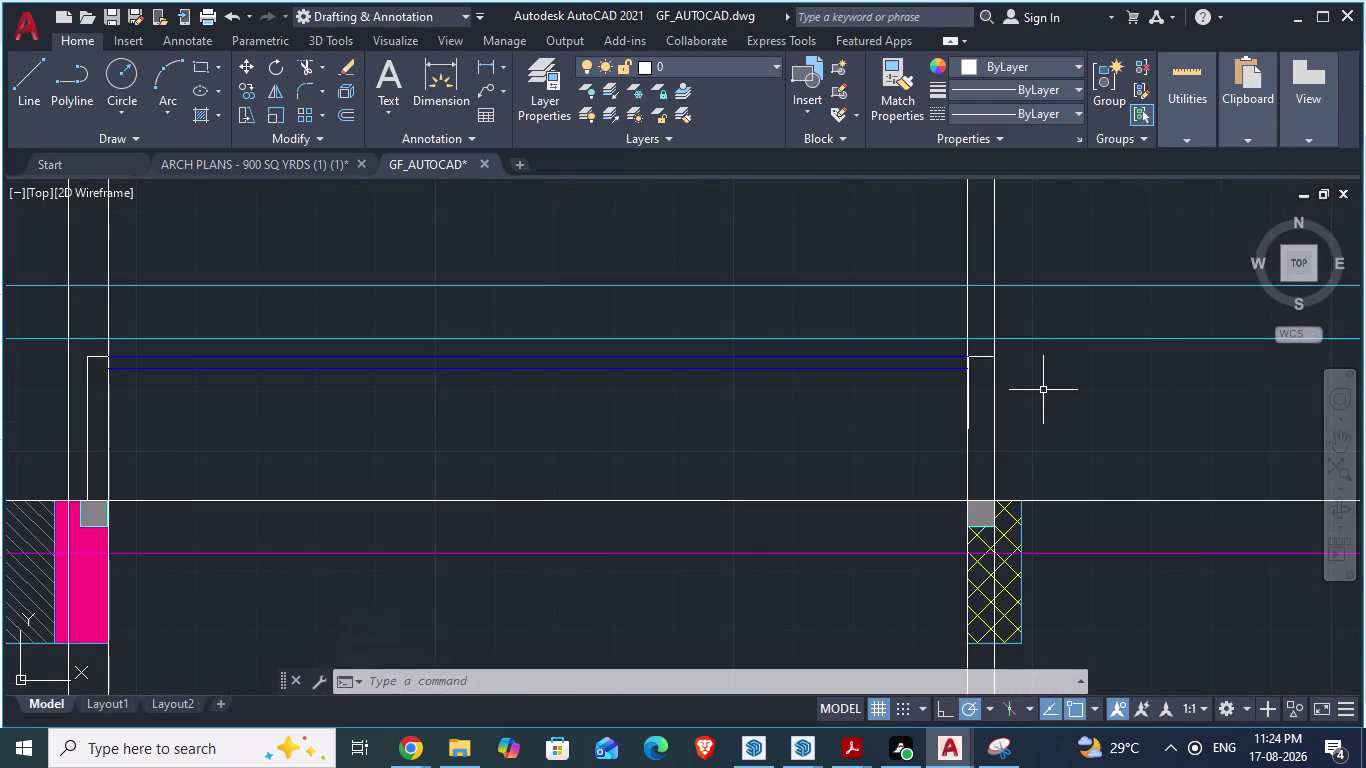
key(l)
key(Return)
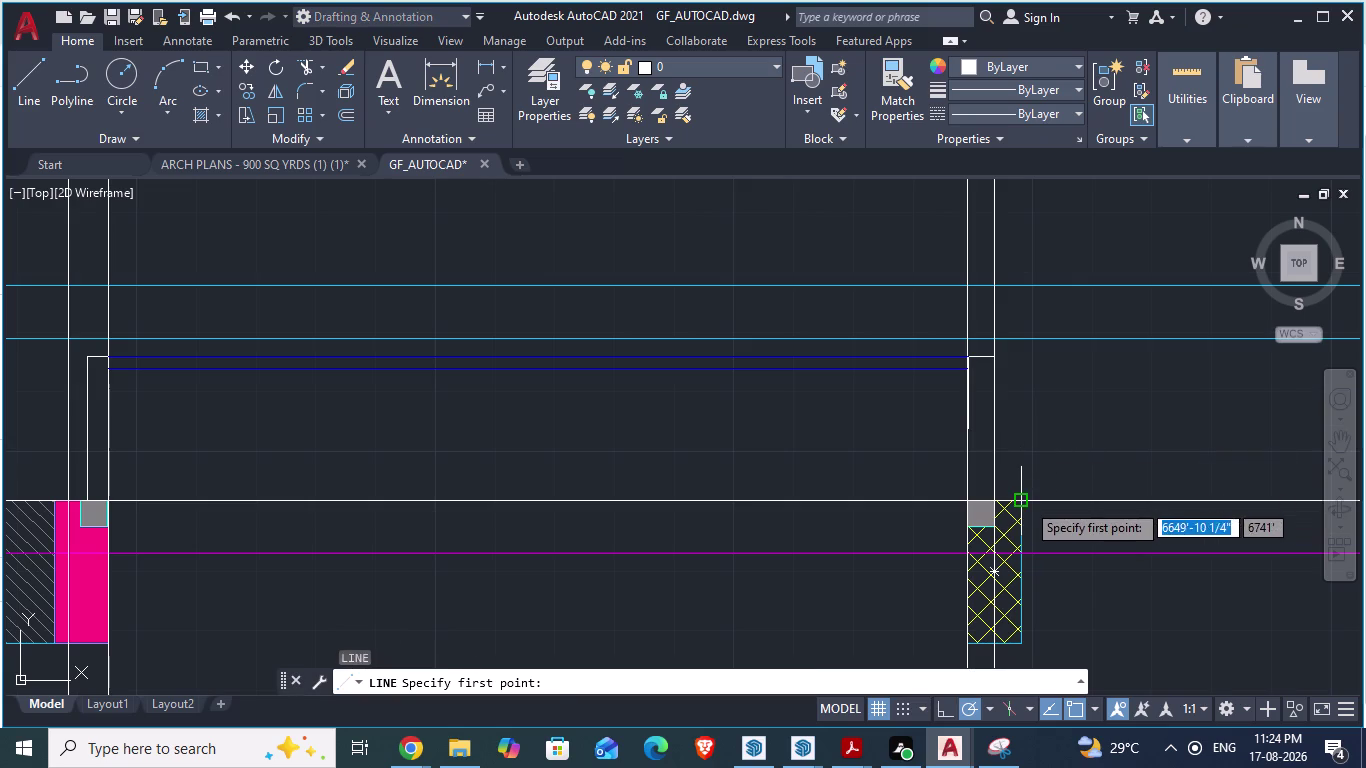
click(1026, 502)
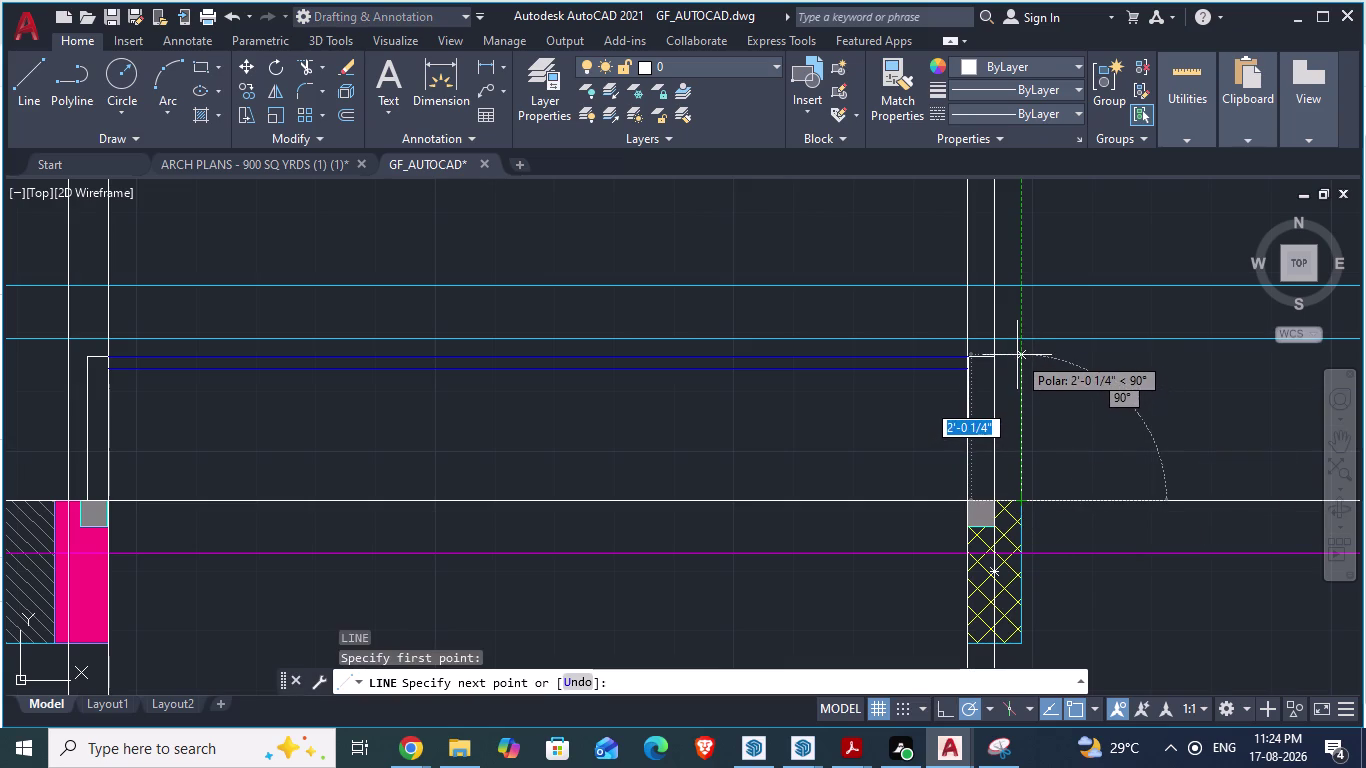
click(1021, 357)
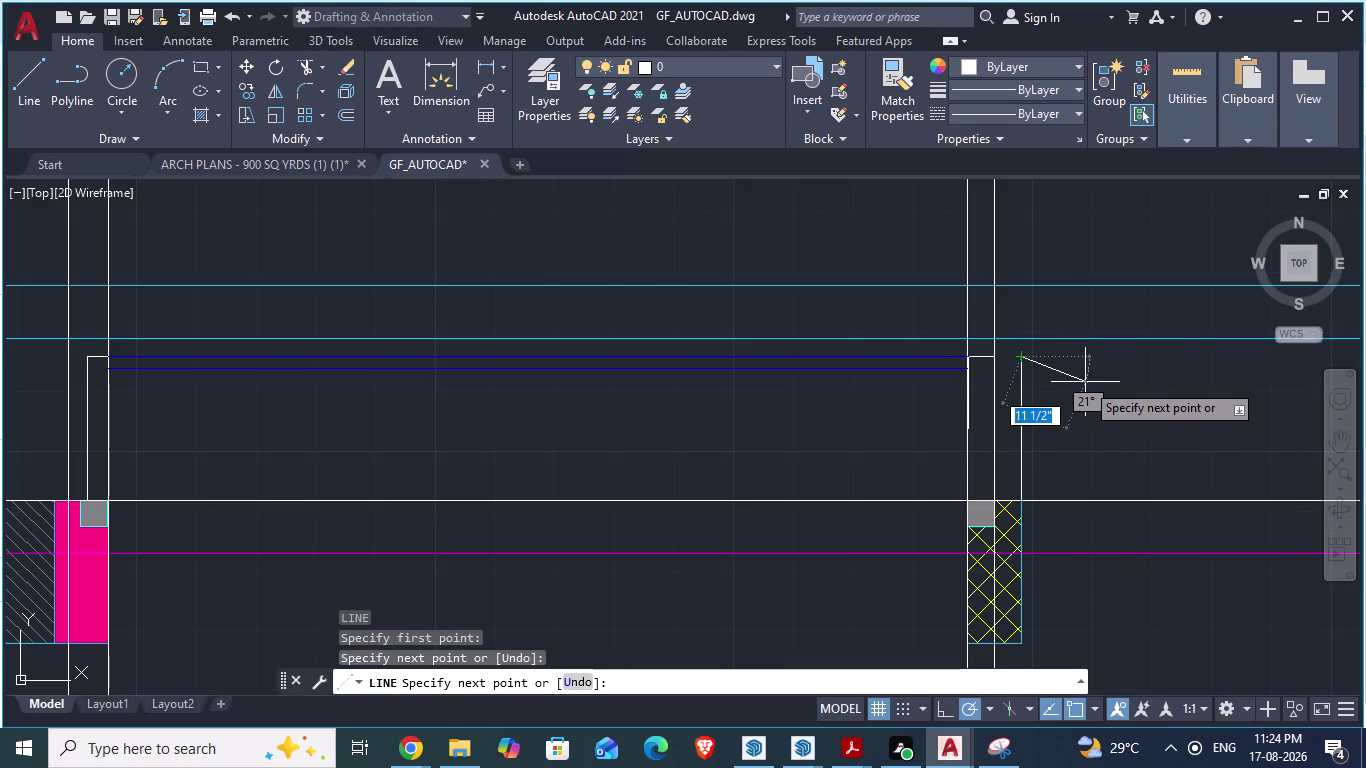
key(Escape)
Delete the misplaced vertical line.
scroll(up, 3)
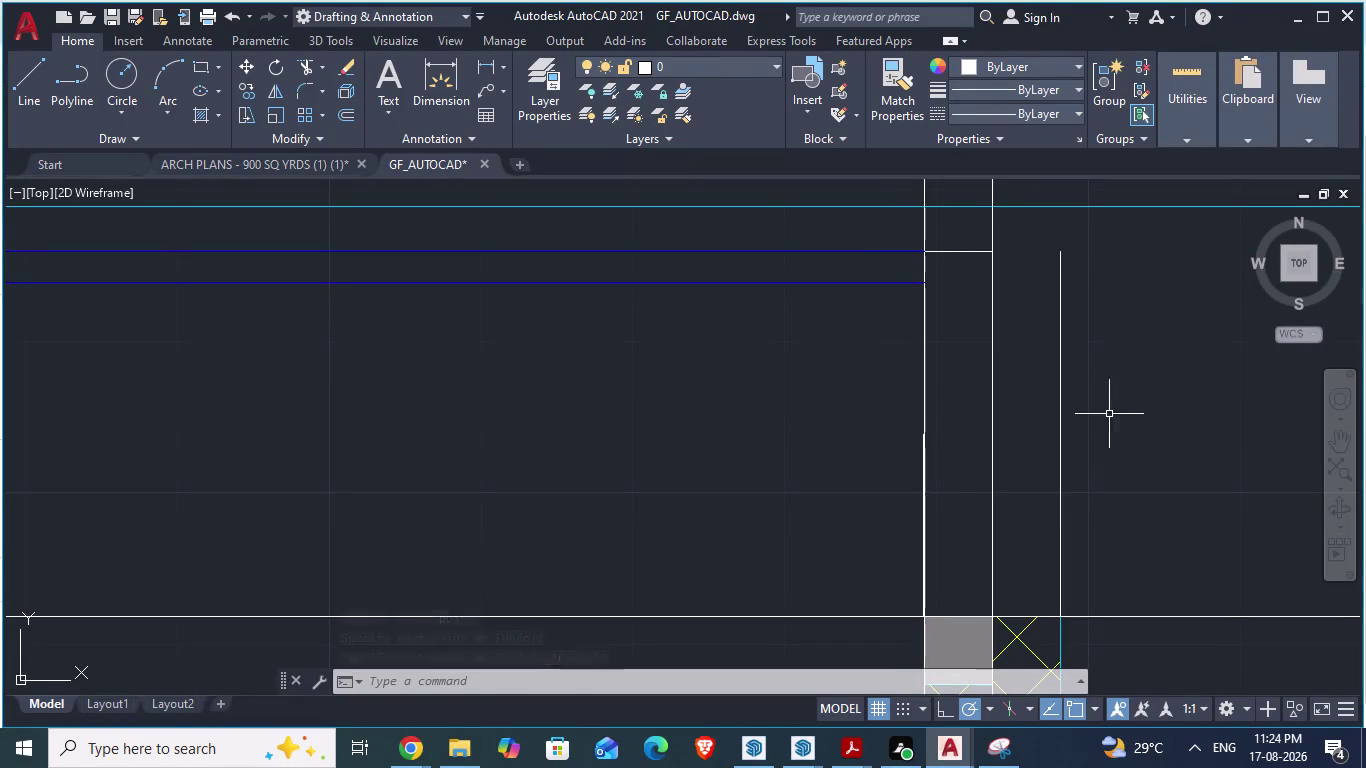
scroll(up, 3)
scroll(up, 3)
scroll(up, 3)
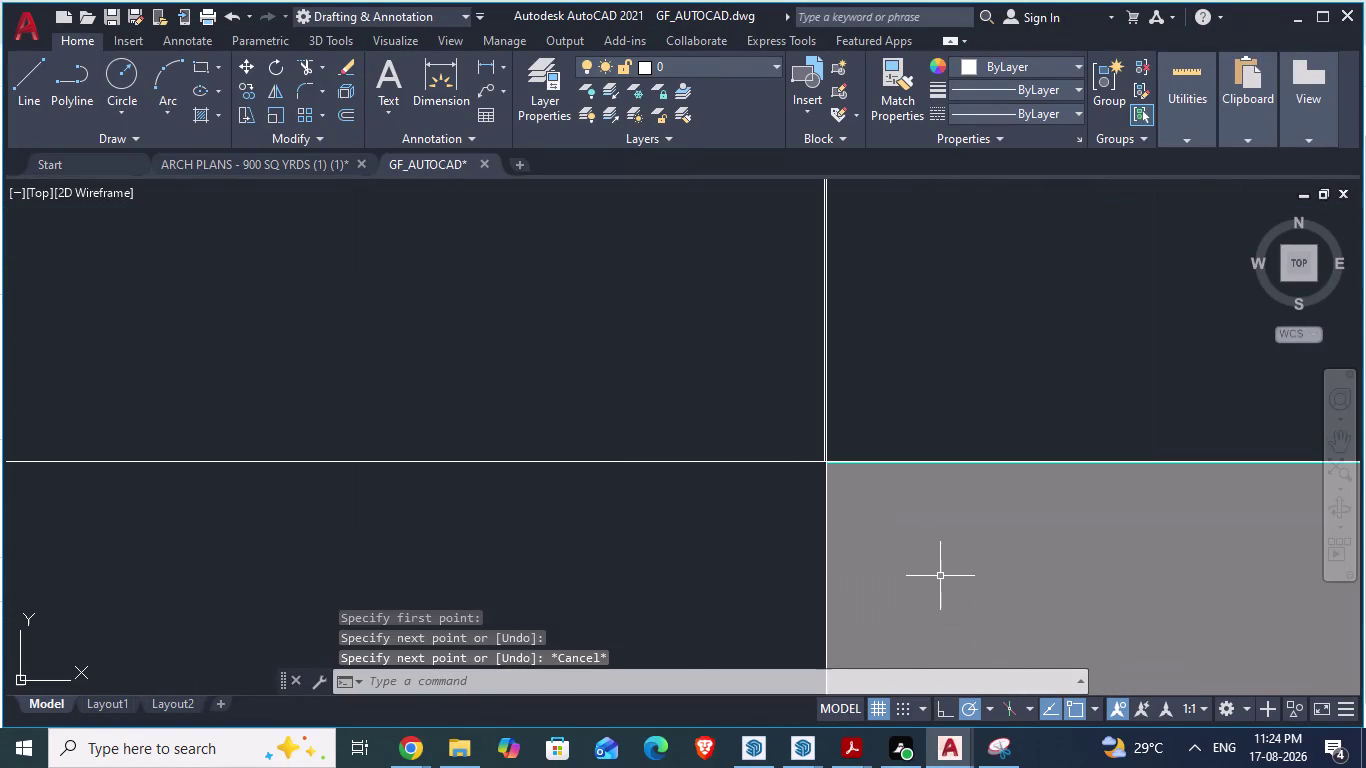
scroll(up, 3)
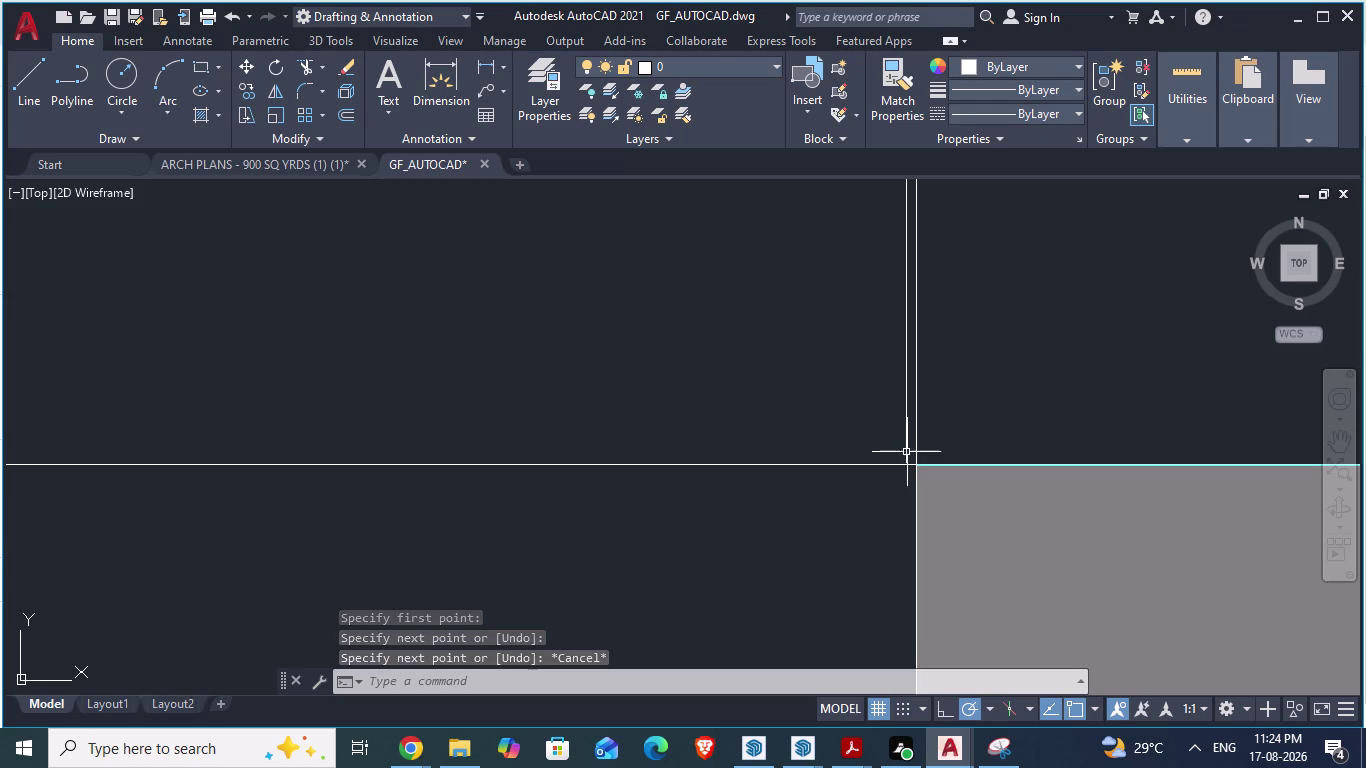
click(904, 452)
scroll(down, 3)
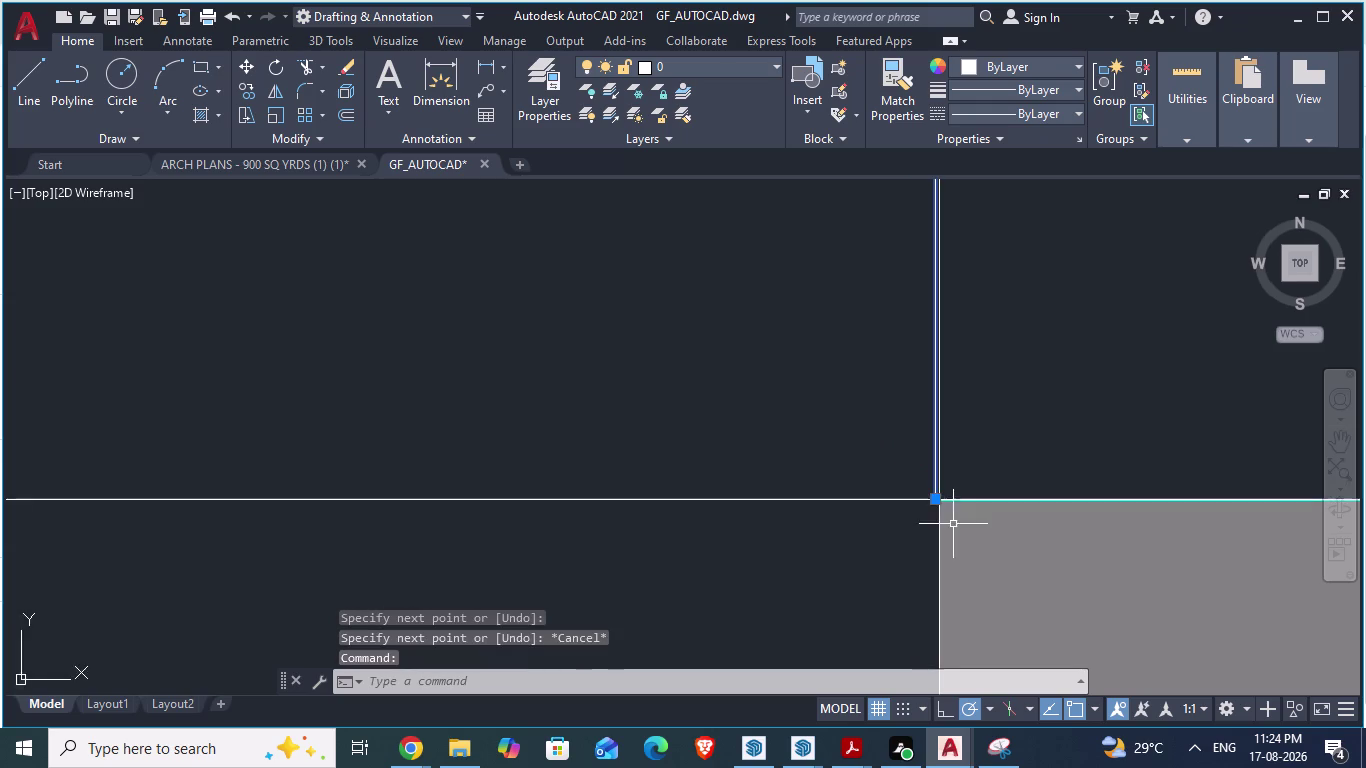
scroll(down, 3)
scroll(down, 3)
scroll(down, 3)
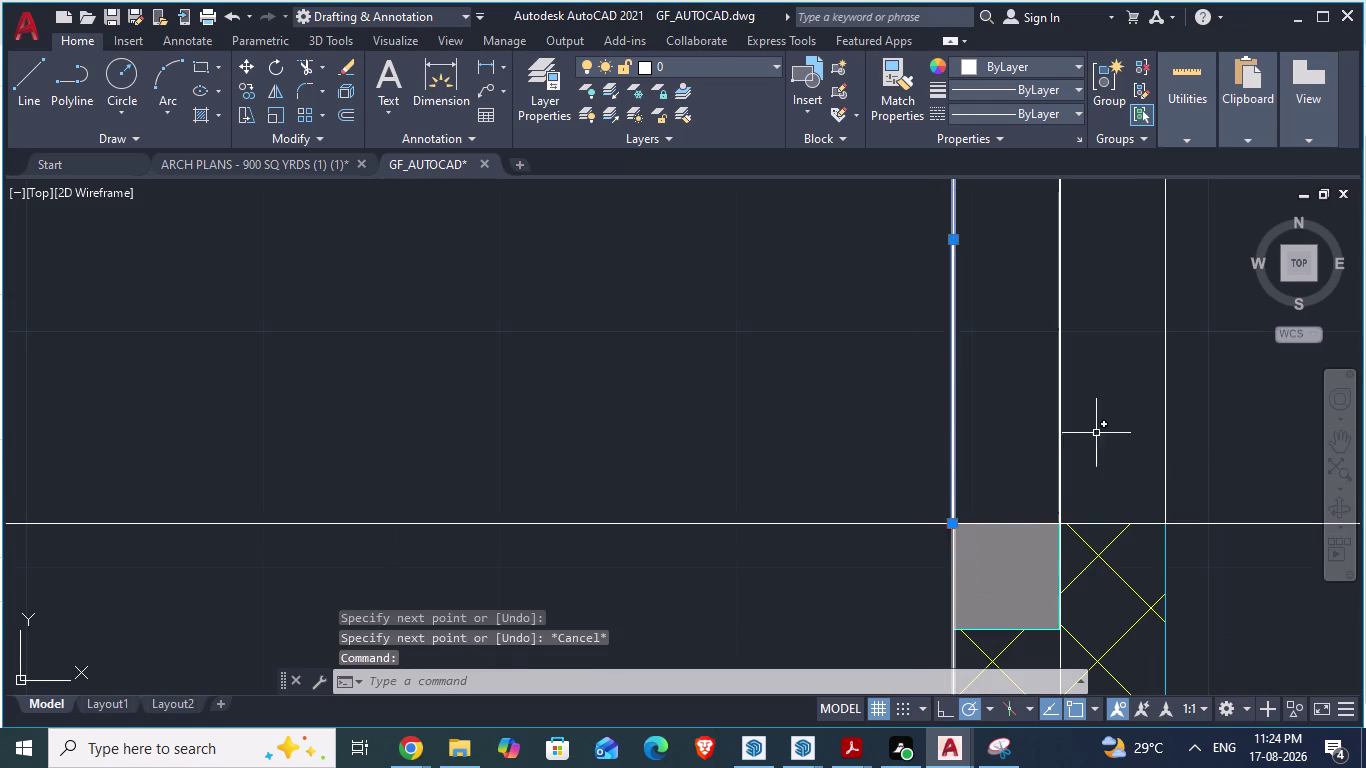
key(Delete)
Draw an end line from the column corner up to the beam edge, then across to the column side.
scroll(up, 3)
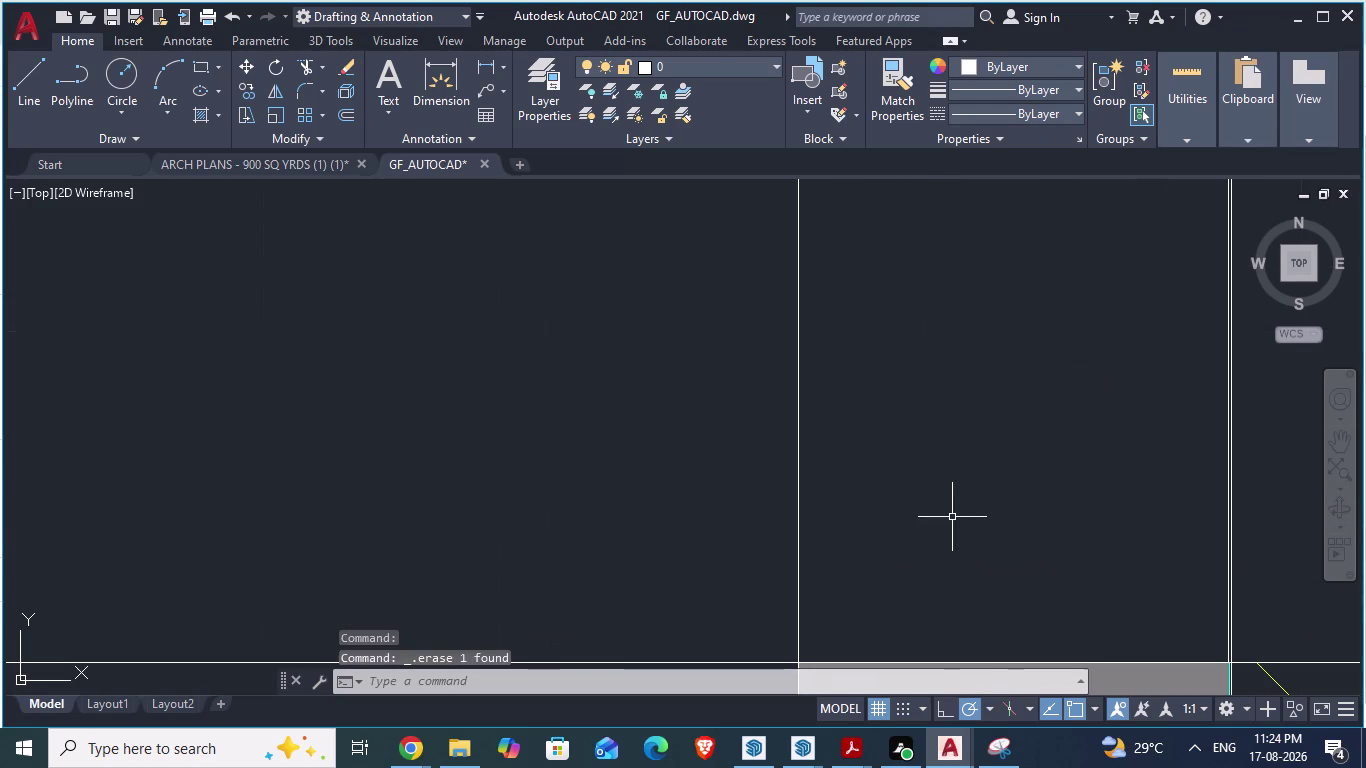
key(l)
key(Return)
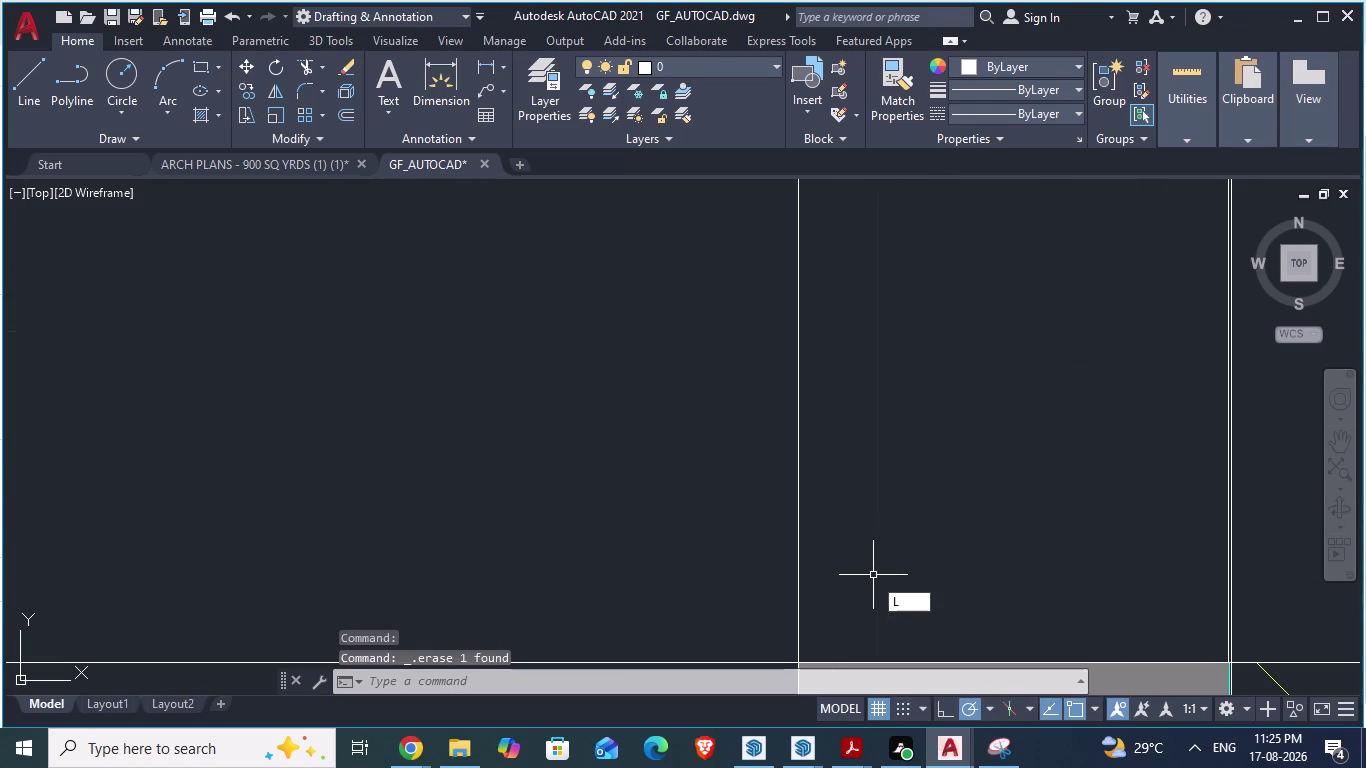
scroll(down, 3)
scroll(up, 3)
click(872, 509)
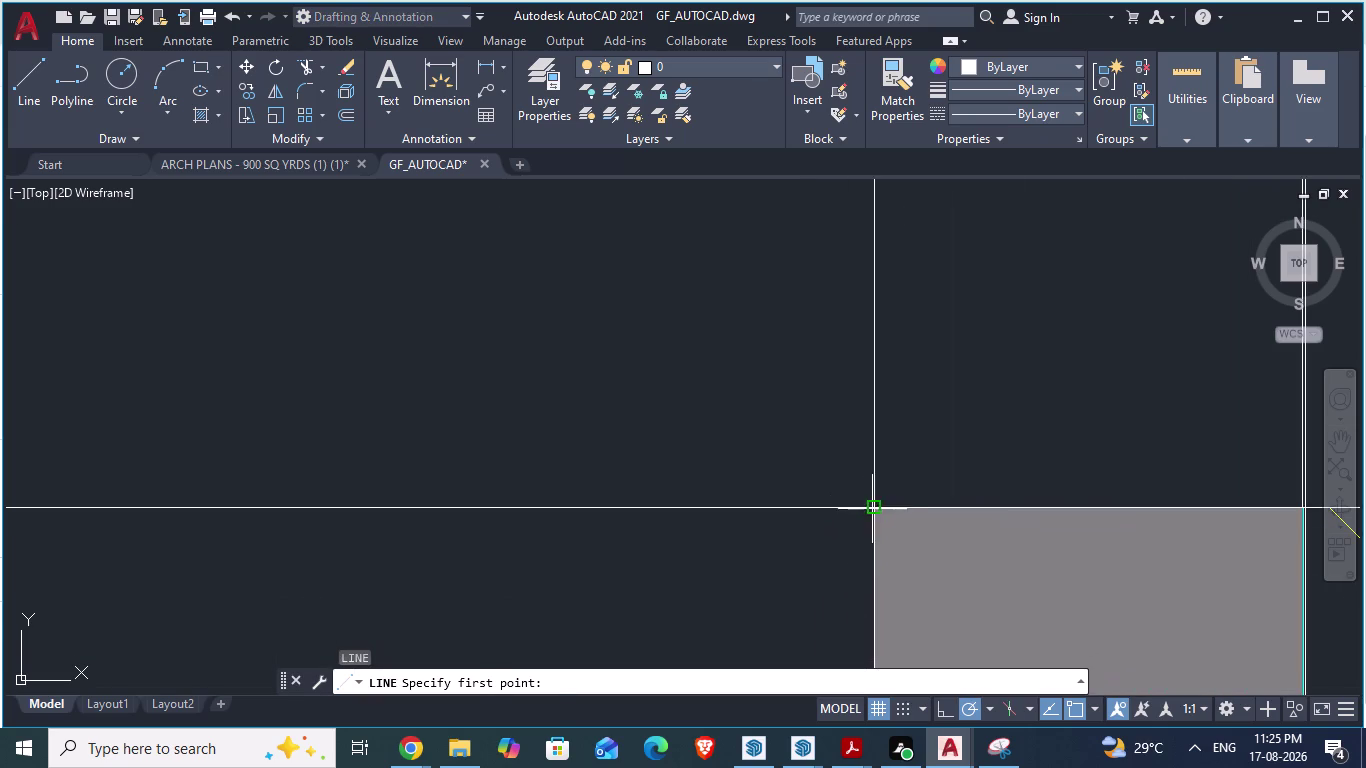
scroll(down, 3)
scroll(down, 3)
scroll(down, 3)
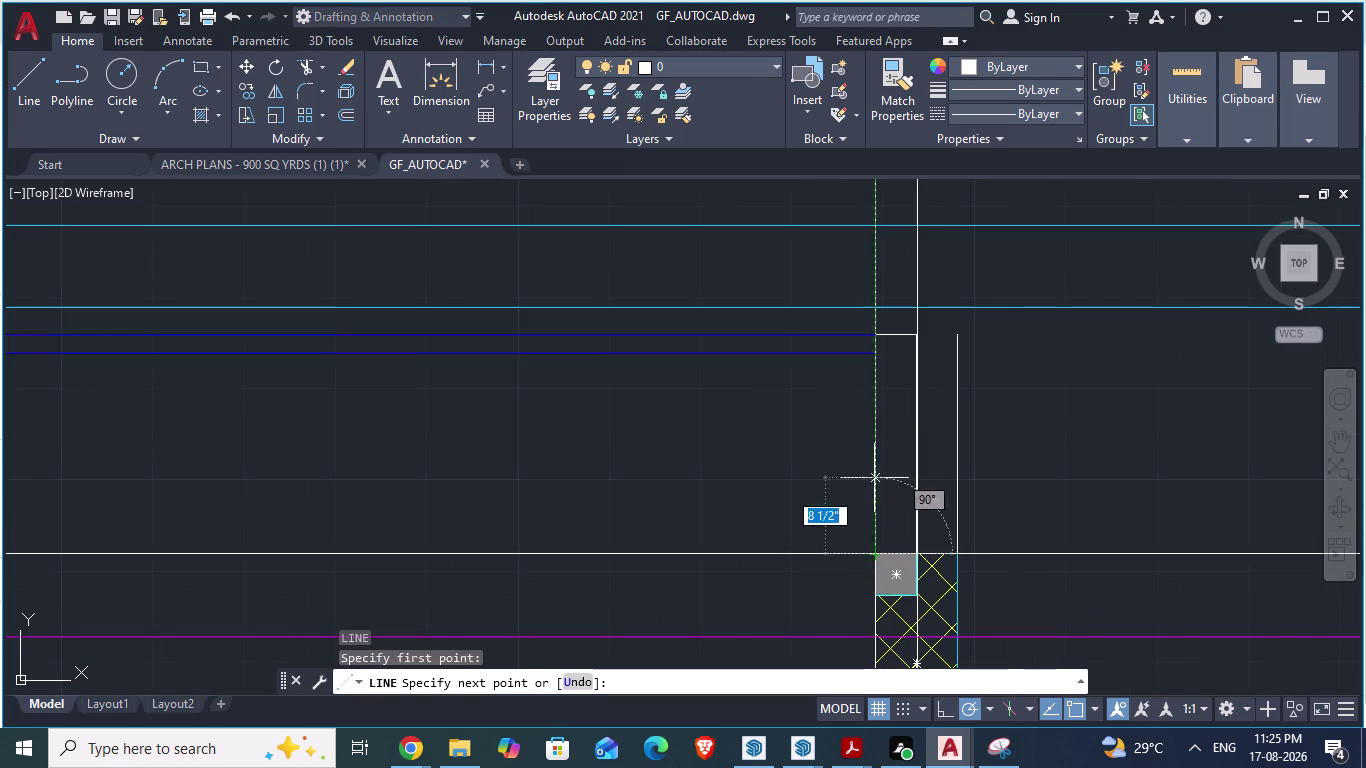
click(880, 336)
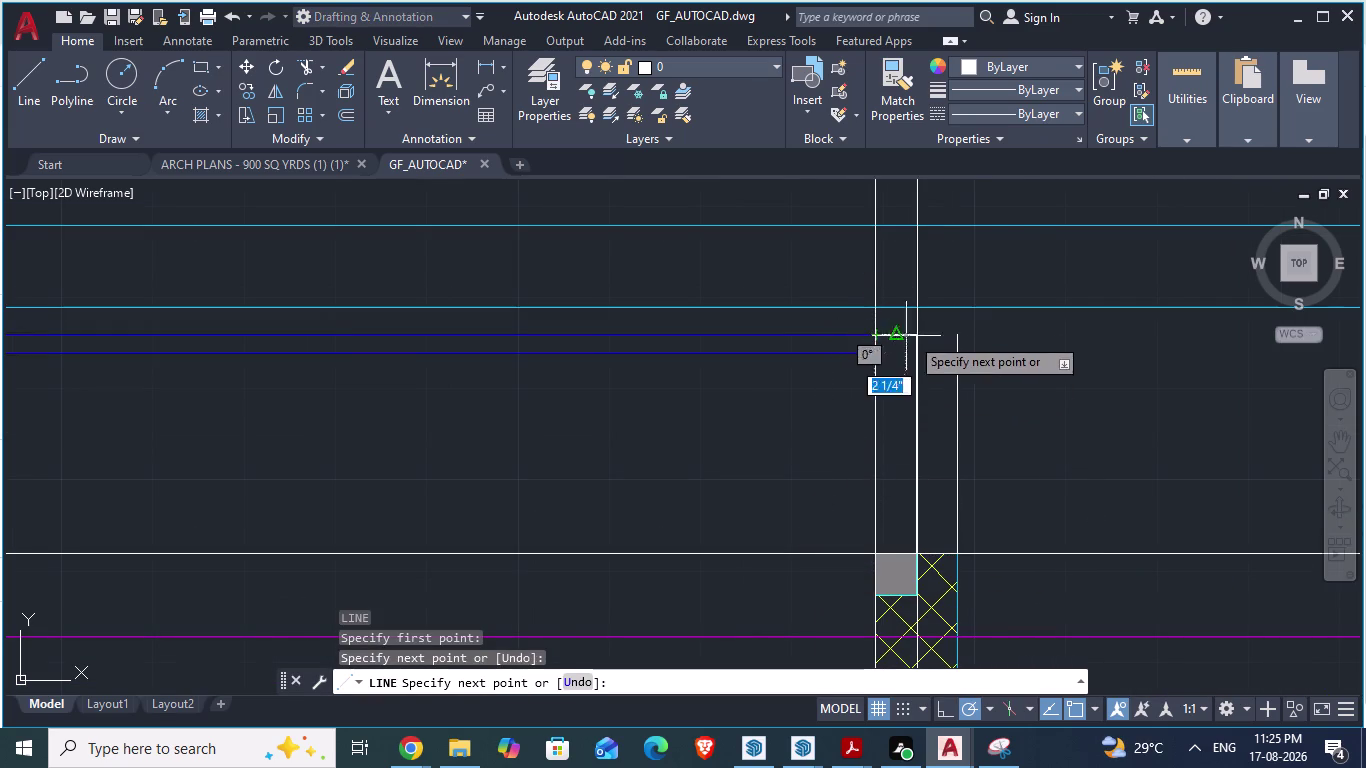
click(959, 337)
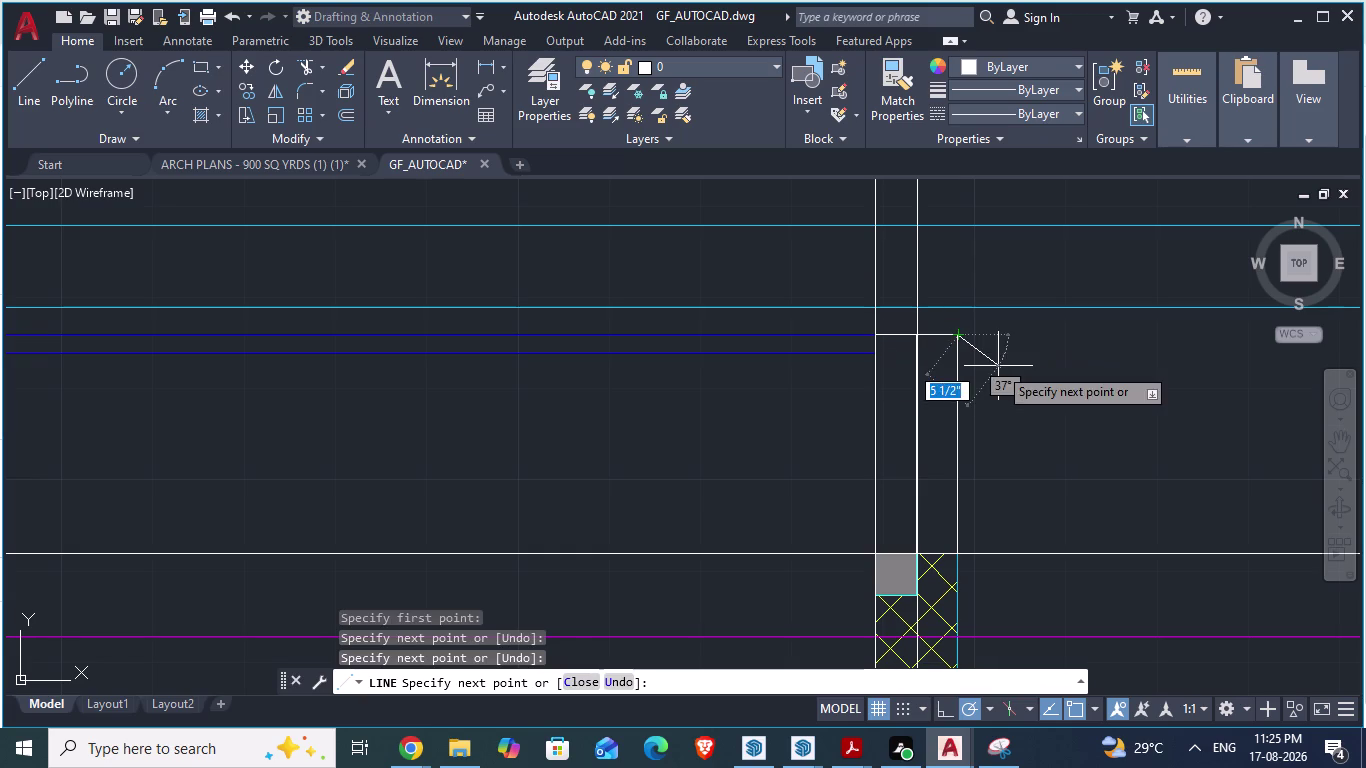
key(Return)
Close off the left beam end with a short line from the beam's corner.
scroll(down, 3)
scroll(down, 3)
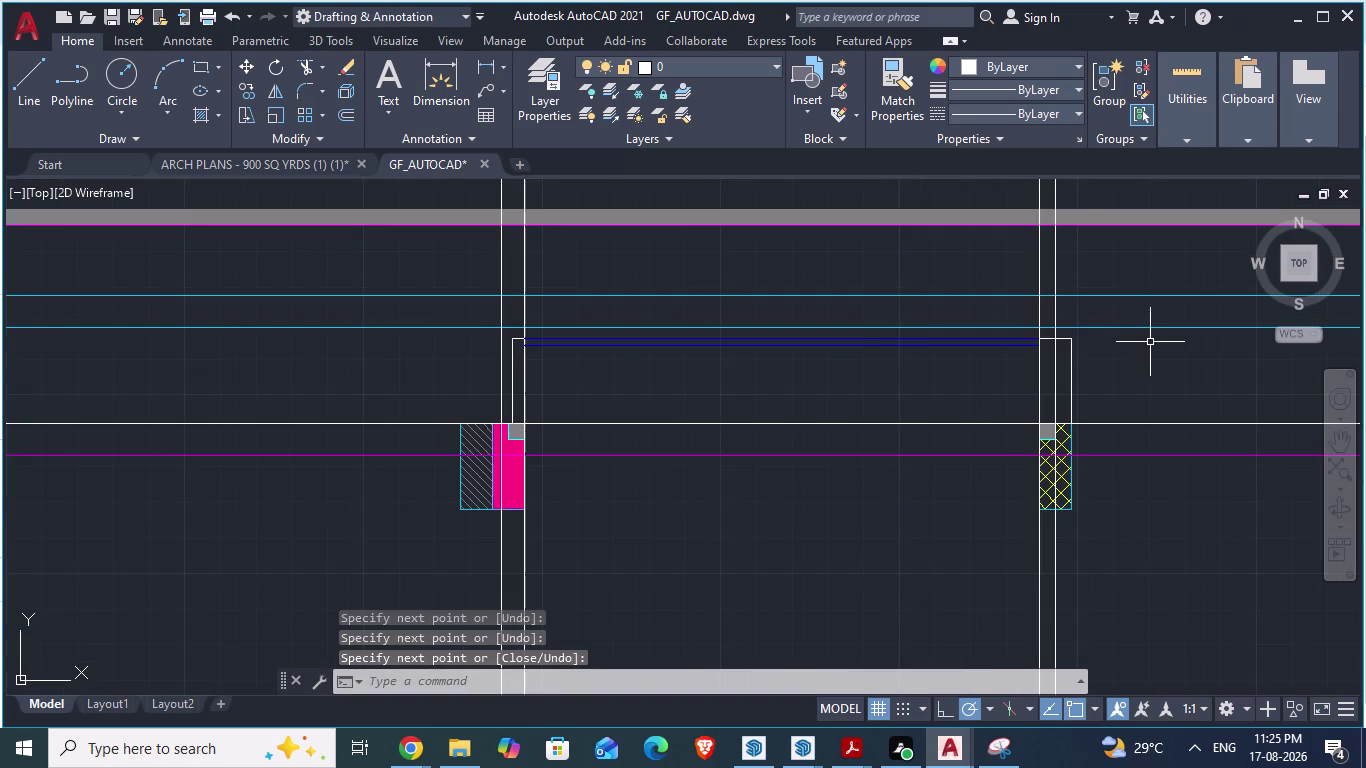
scroll(up, 3)
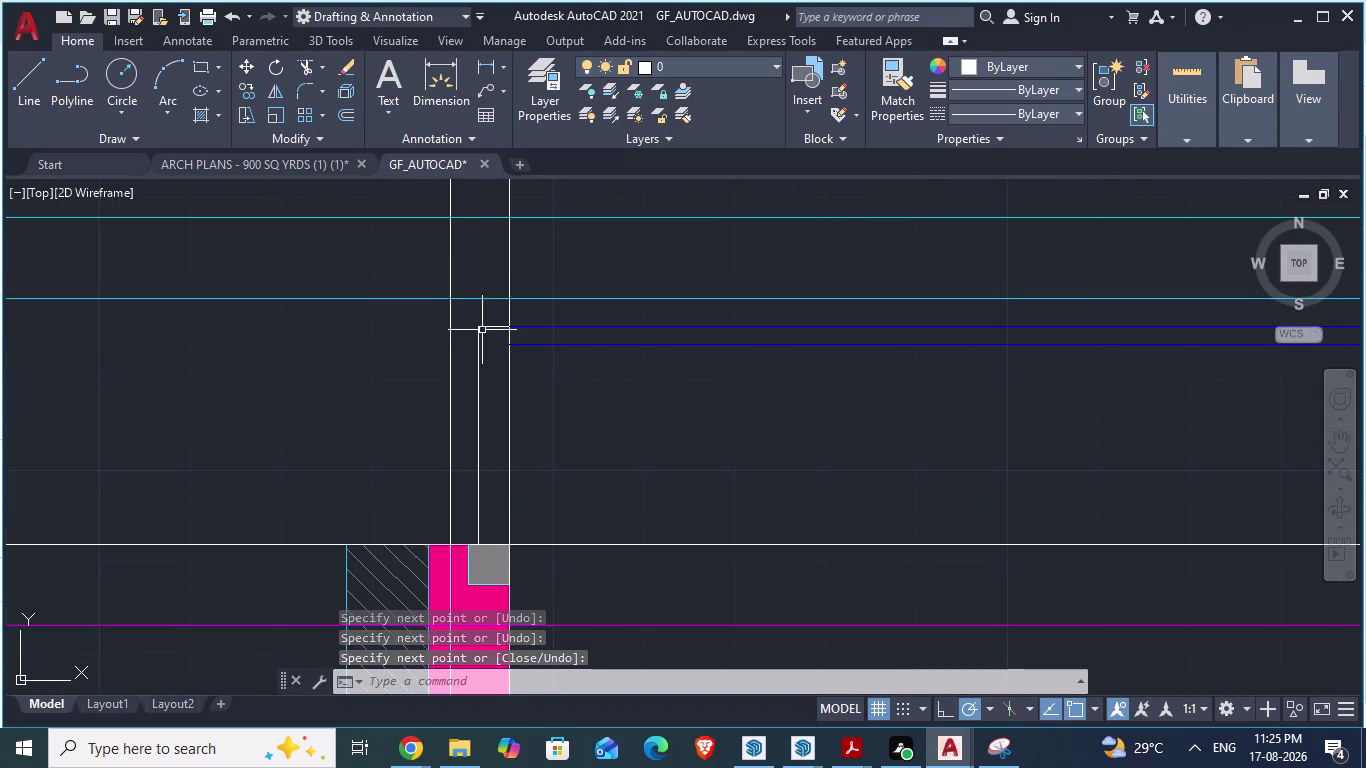
key(l)
key(Return)
click(482, 330)
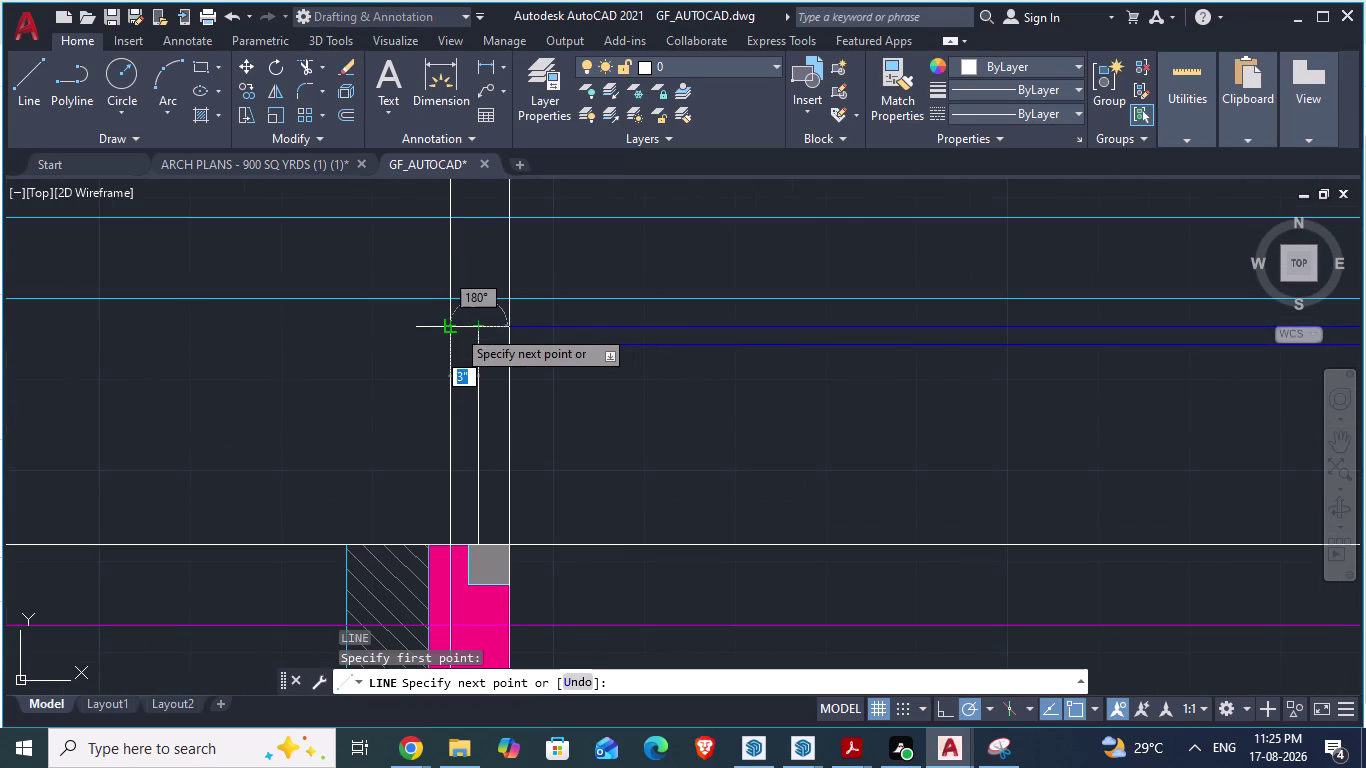
click(456, 328)
key(Return)
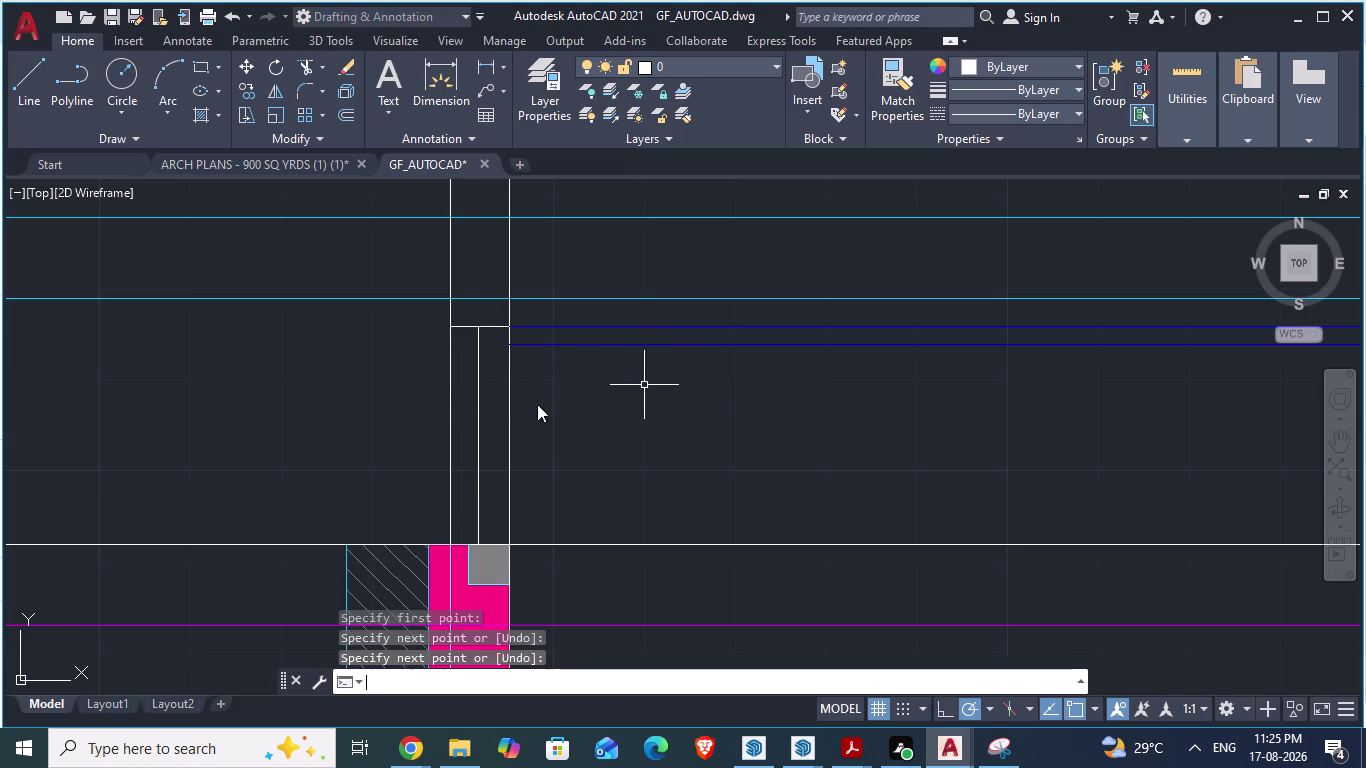
scroll(up, 3)
scroll(down, 3)
Erase the stray short end line at the blue beam's left end.
scroll(up, 3)
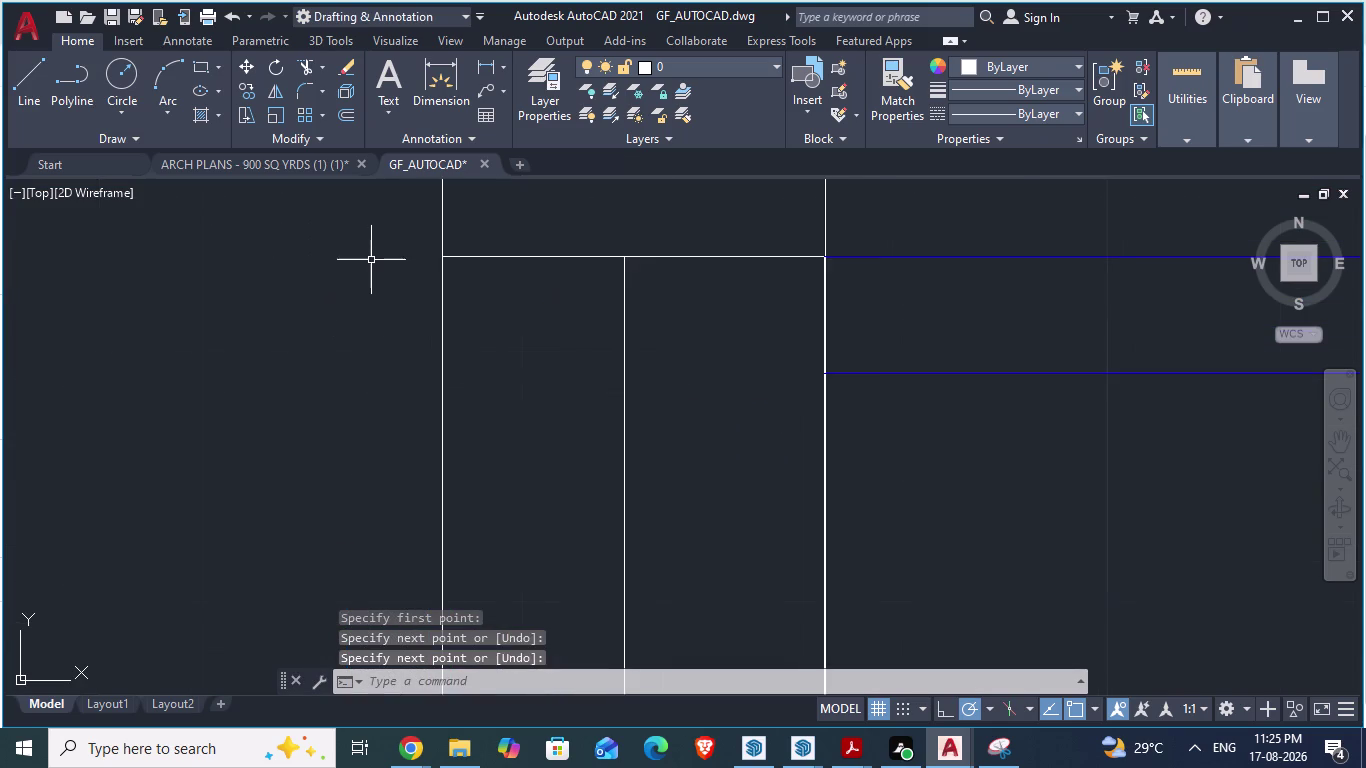
scroll(down, 3)
scroll(up, 3)
scroll(down, 3)
scroll(down, 3)
scroll(down, 3)
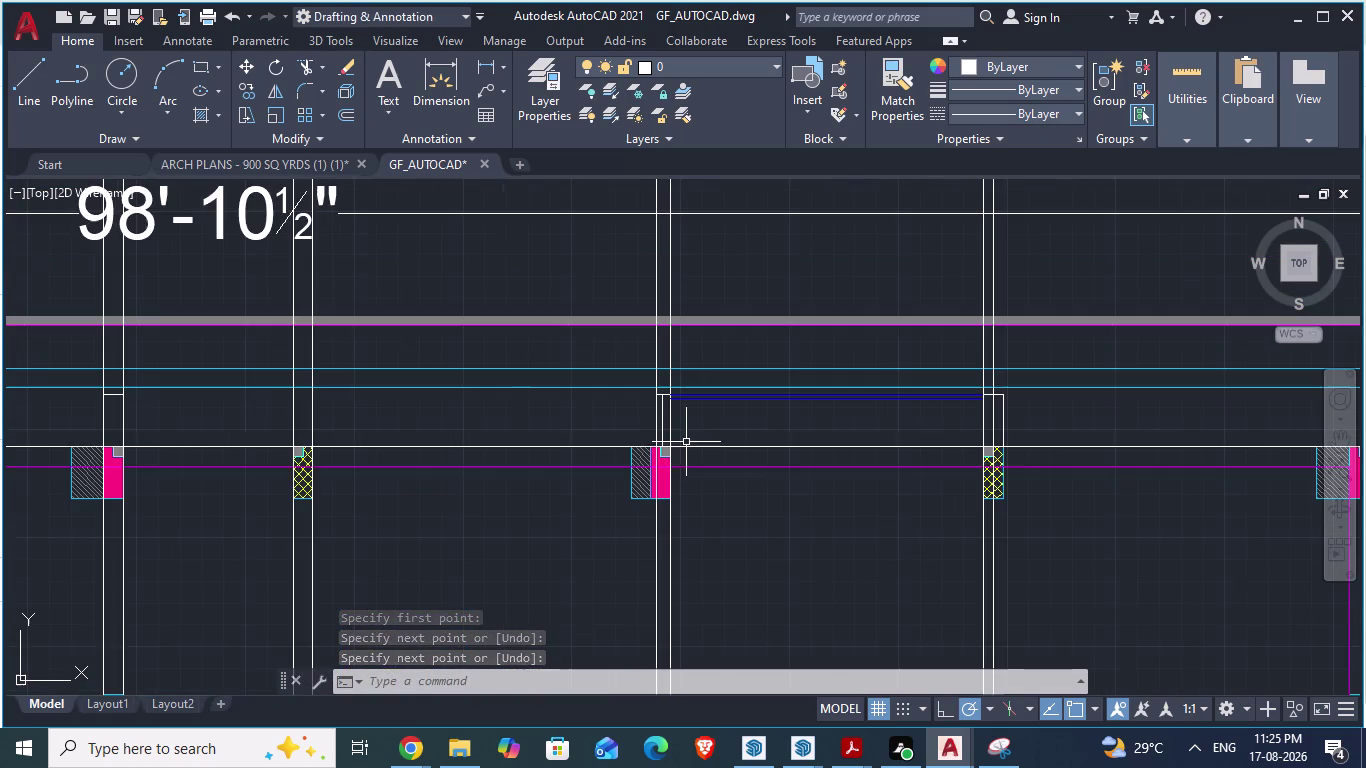
scroll(up, 3)
scroll(up, 3)
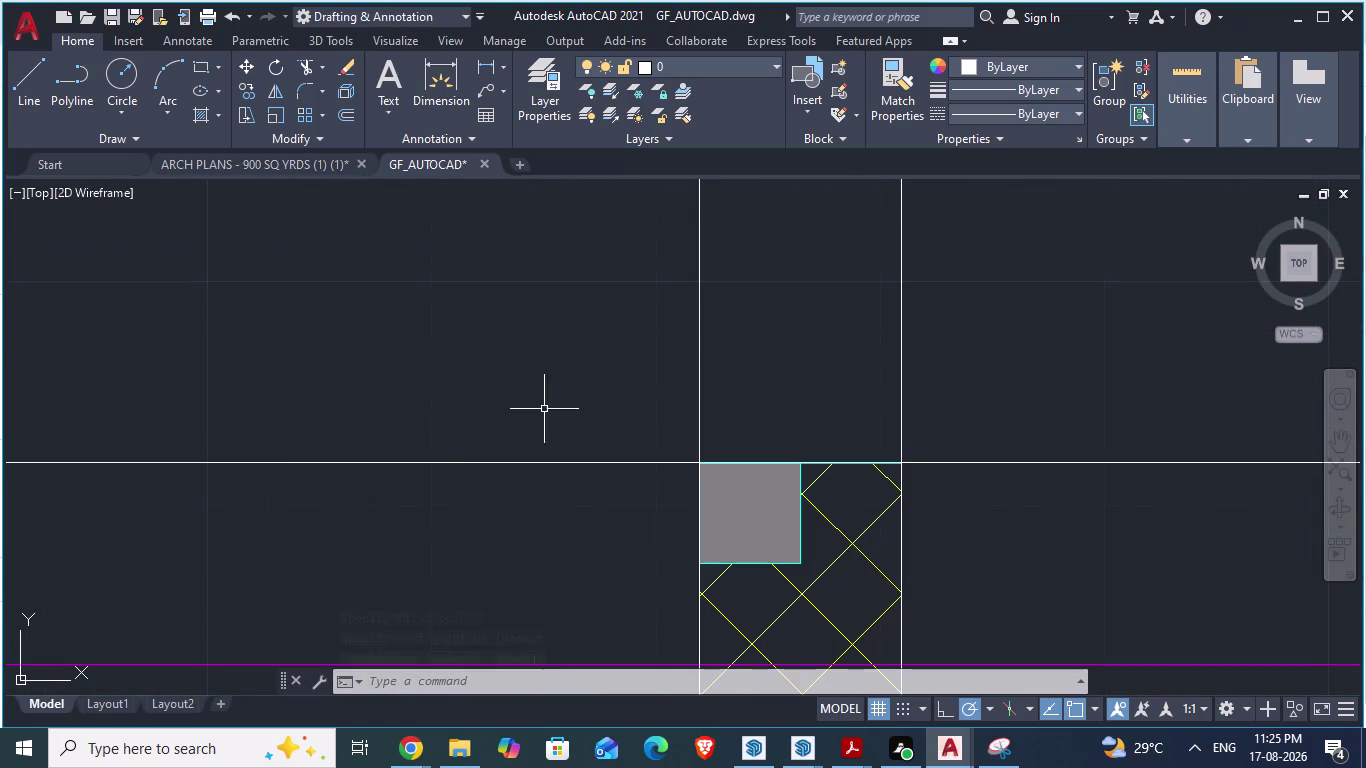
scroll(up, 3)
scroll(down, 3)
scroll(up, 3)
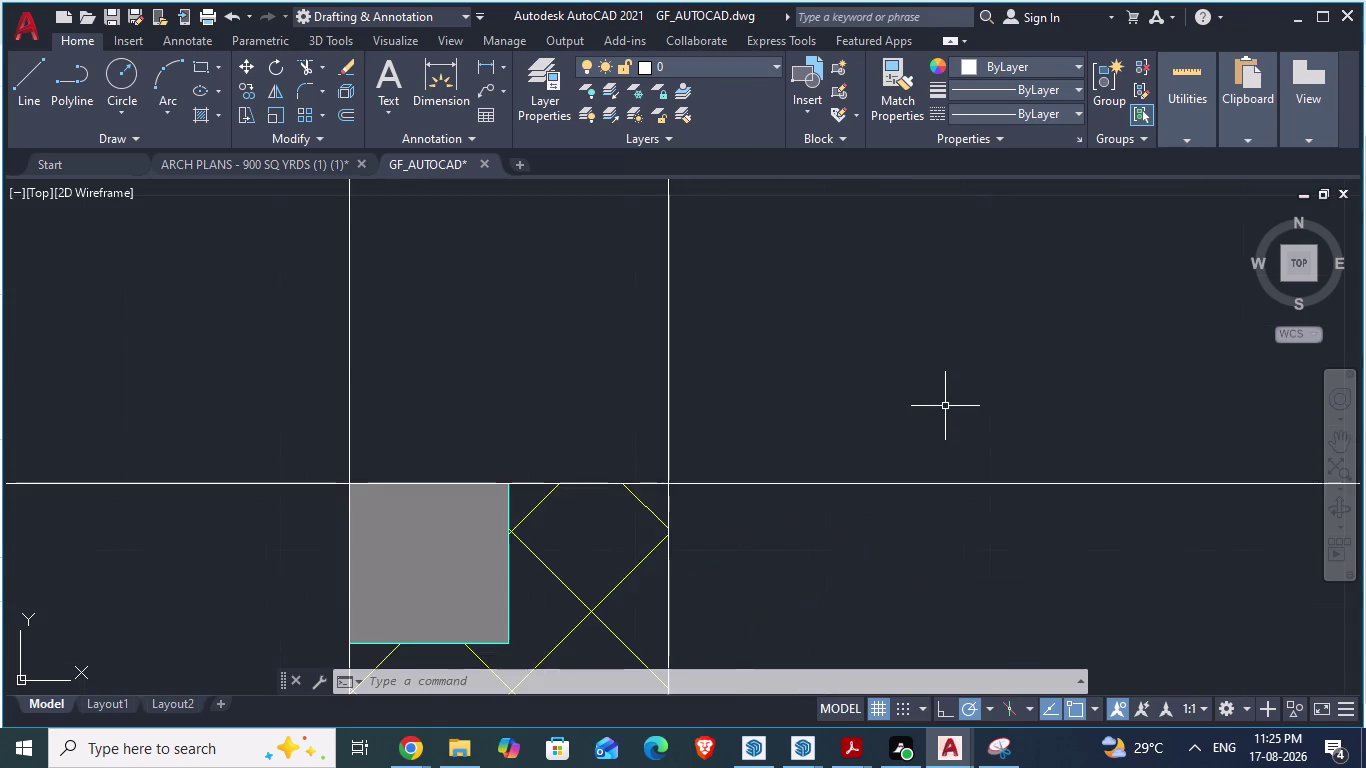
scroll(down, 3)
scroll(down, 3)
scroll(up, 3)
scroll(down, 3)
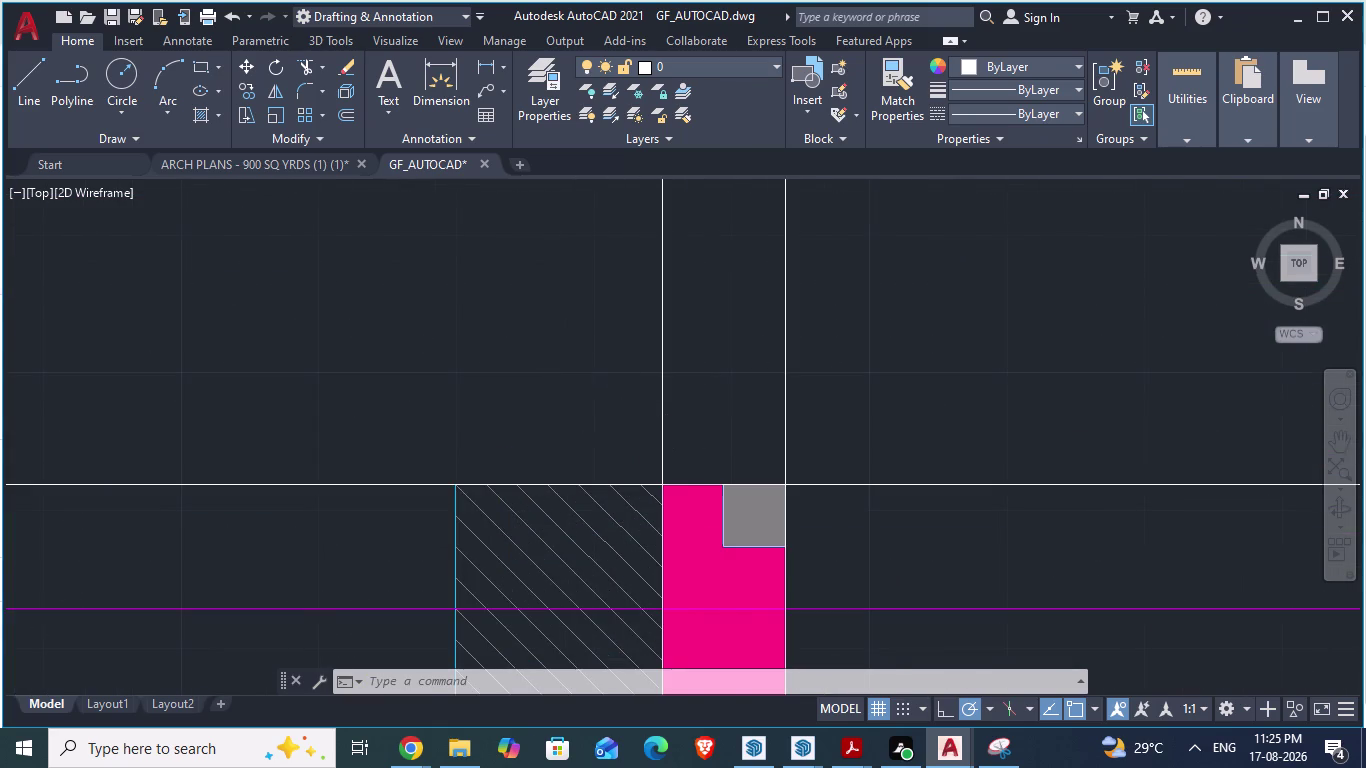
scroll(down, 3)
scroll(up, 3)
scroll(up, 3)
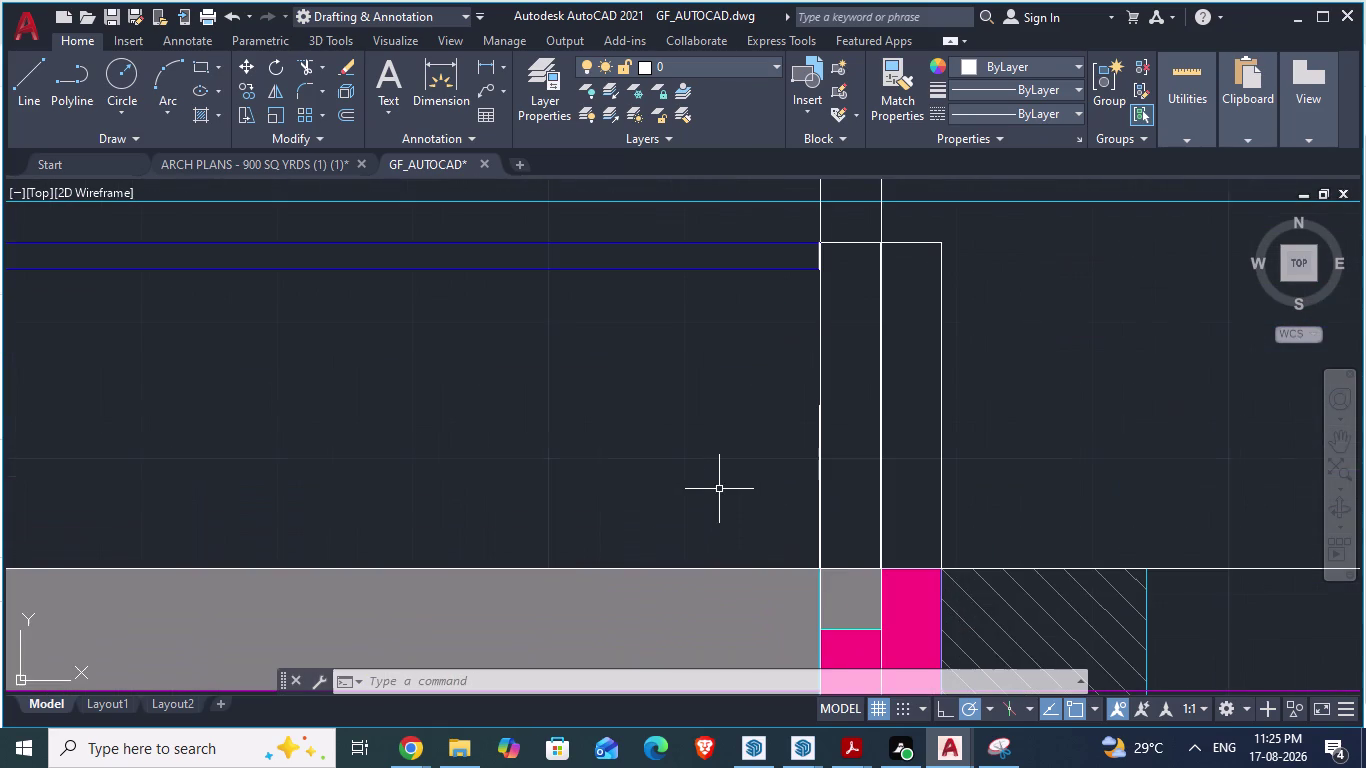
scroll(up, 3)
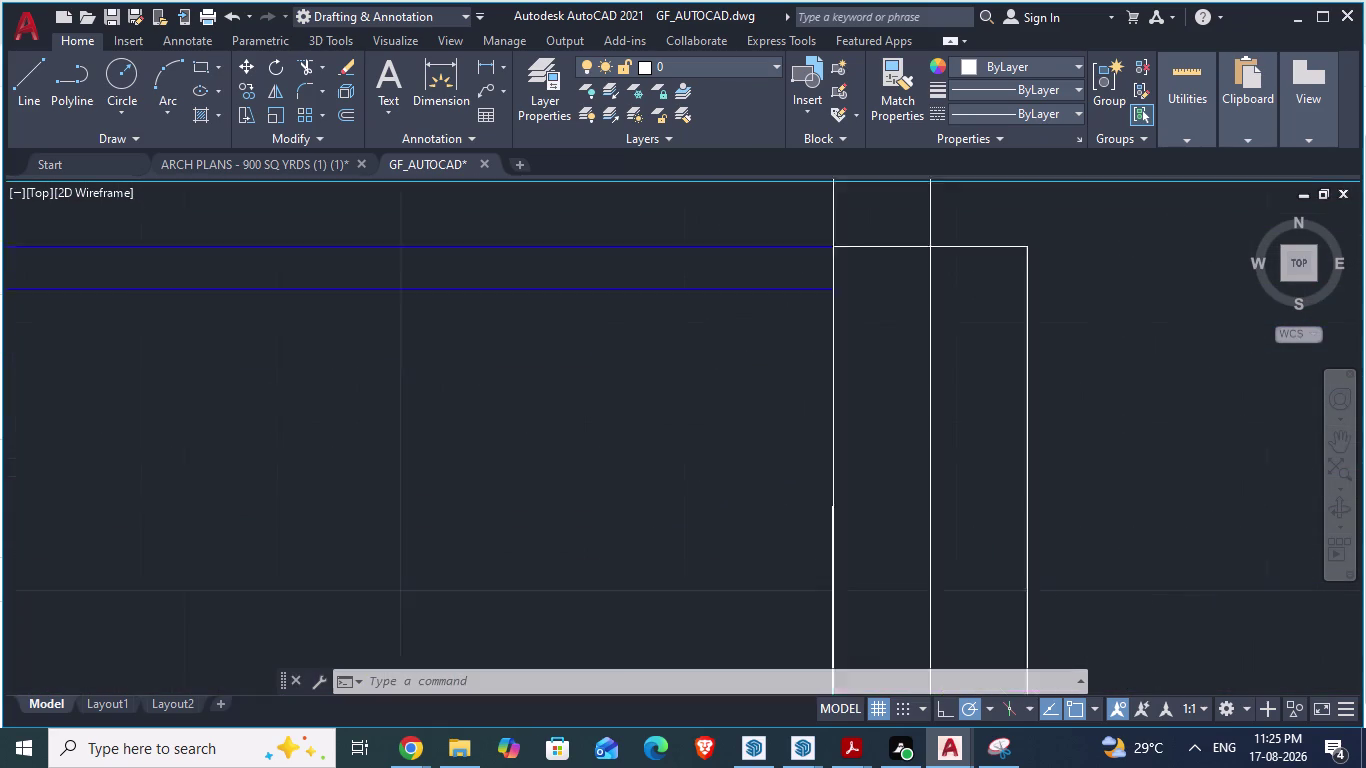
scroll(up, 3)
scroll(up, 3)
scroll(down, 3)
scroll(down, 3)
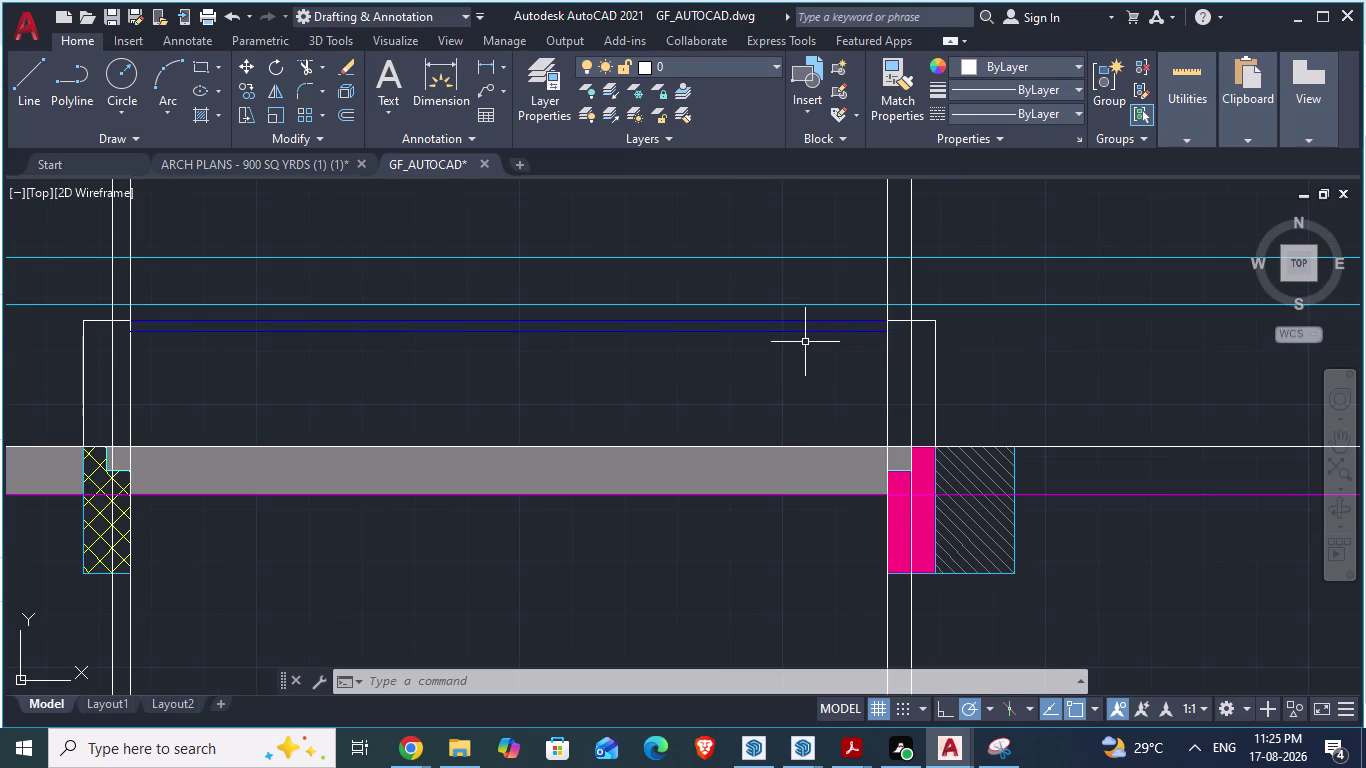
scroll(down, 3)
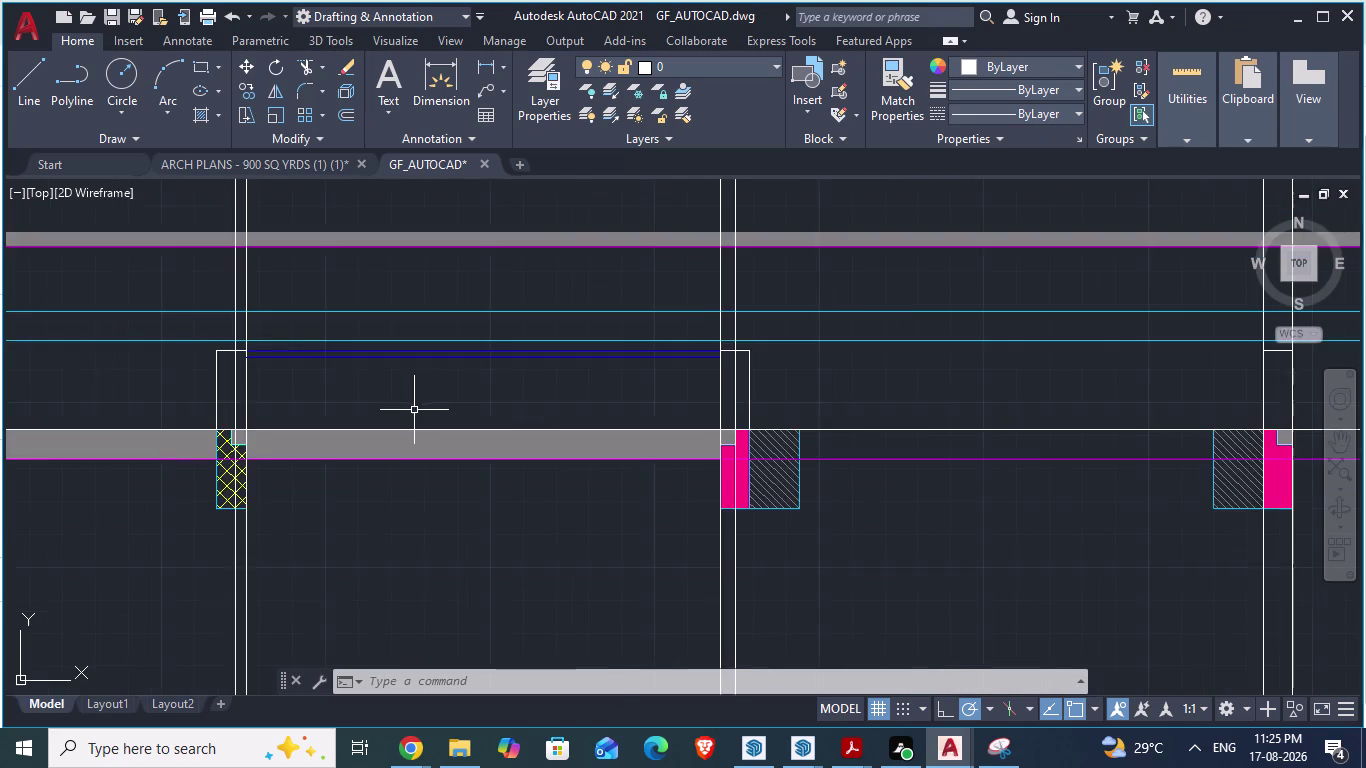
scroll(down, 3)
scroll(up, 3)
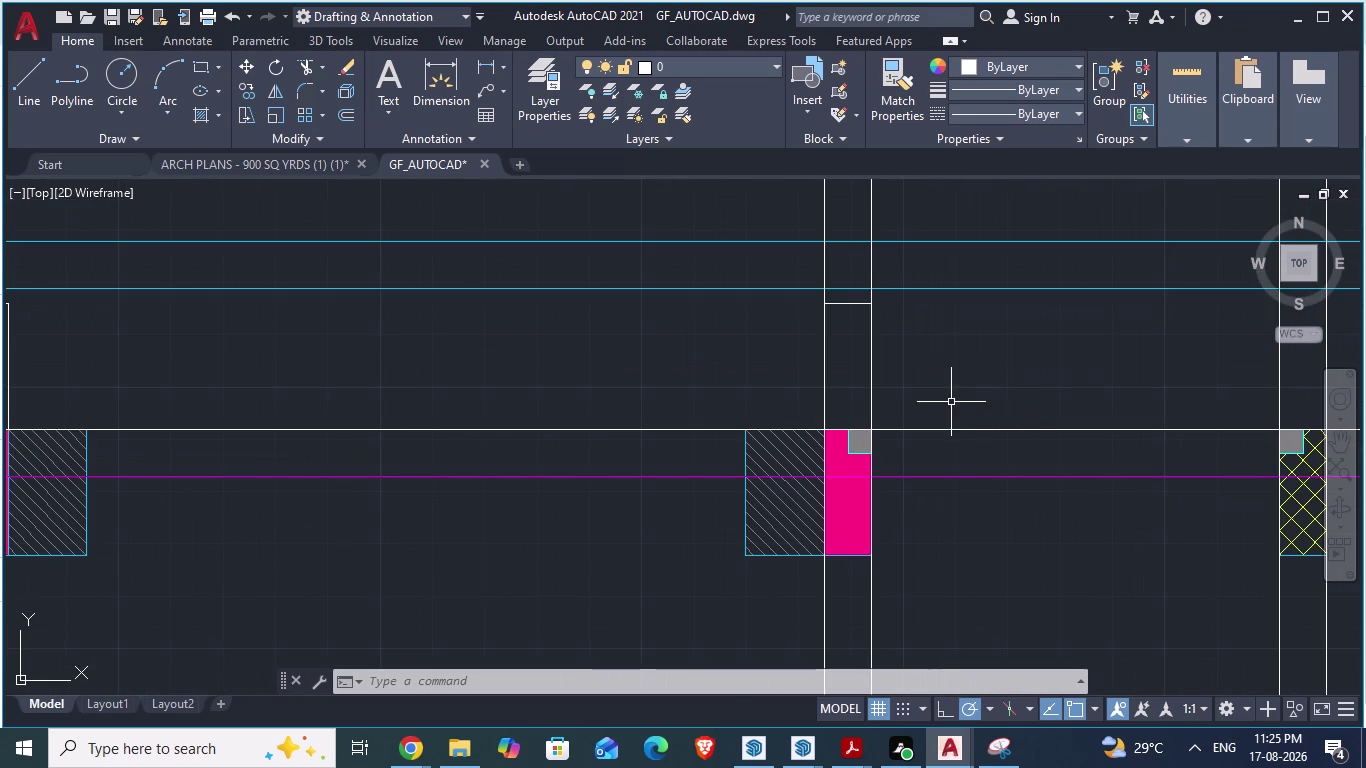
scroll(down, 3)
scroll(down, 3)
scroll(down, 3)
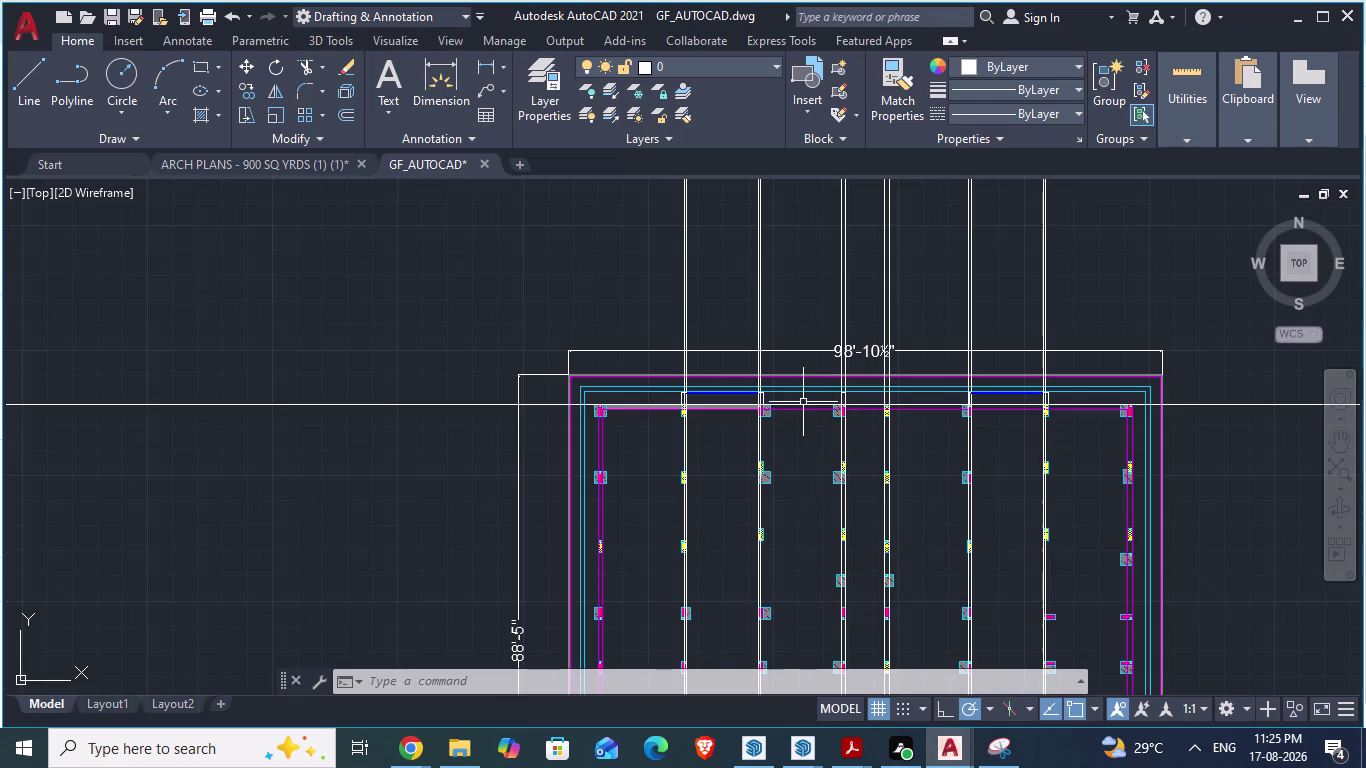
scroll(up, 3)
scroll(up, 3)
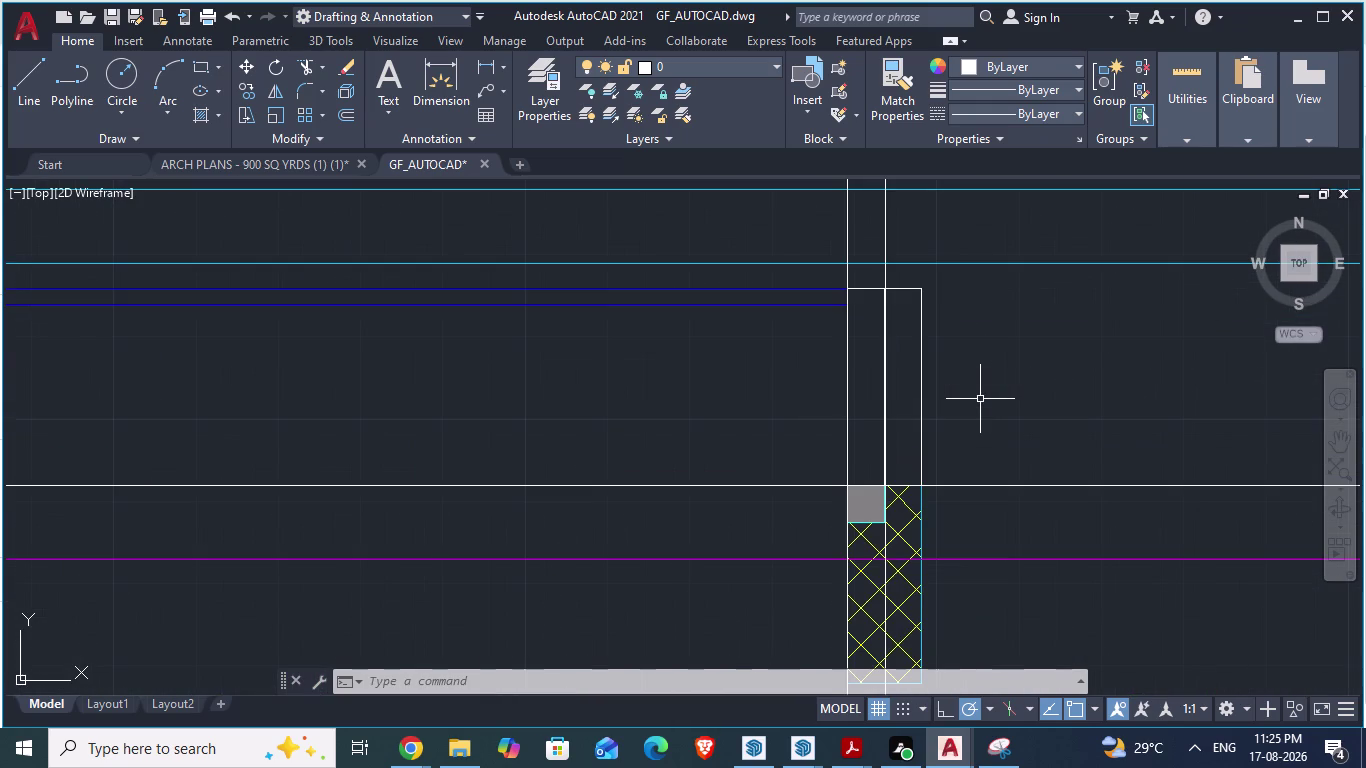
scroll(down, 3)
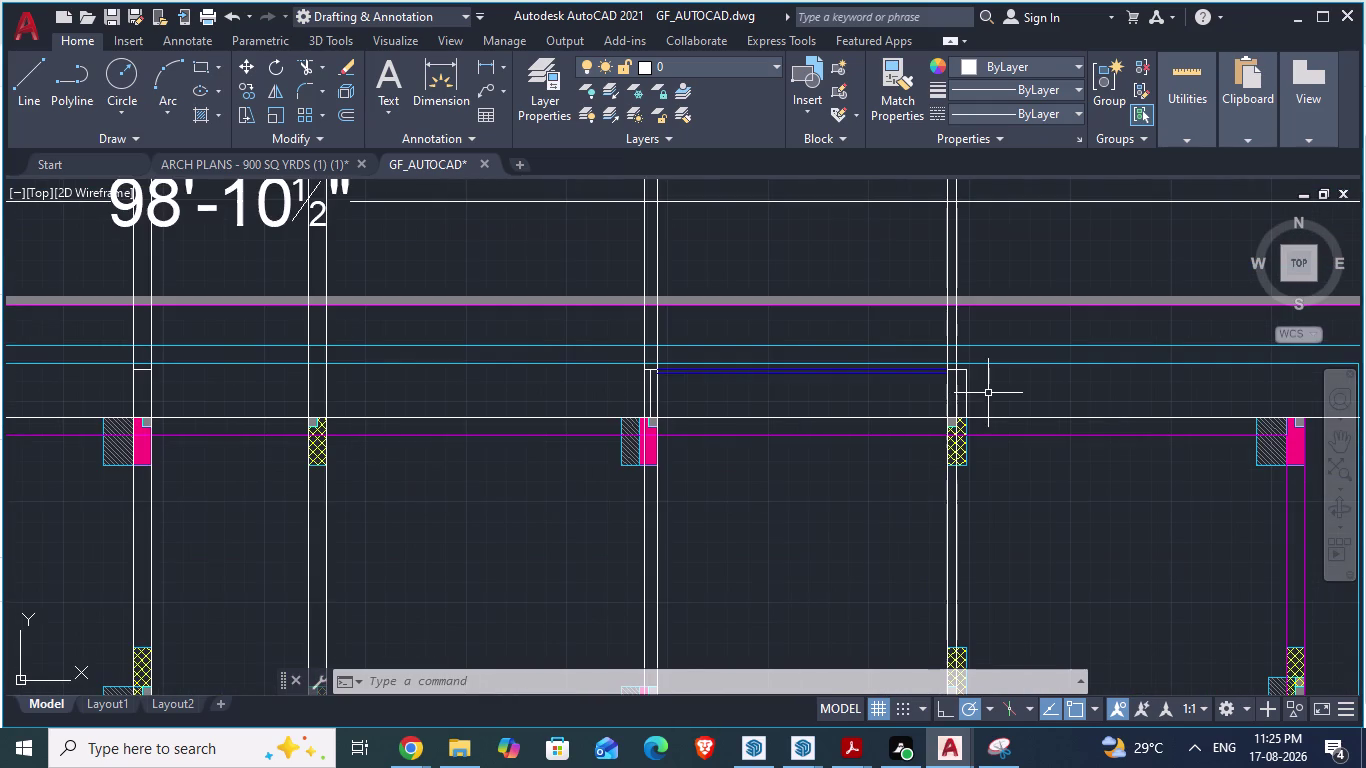
scroll(up, 3)
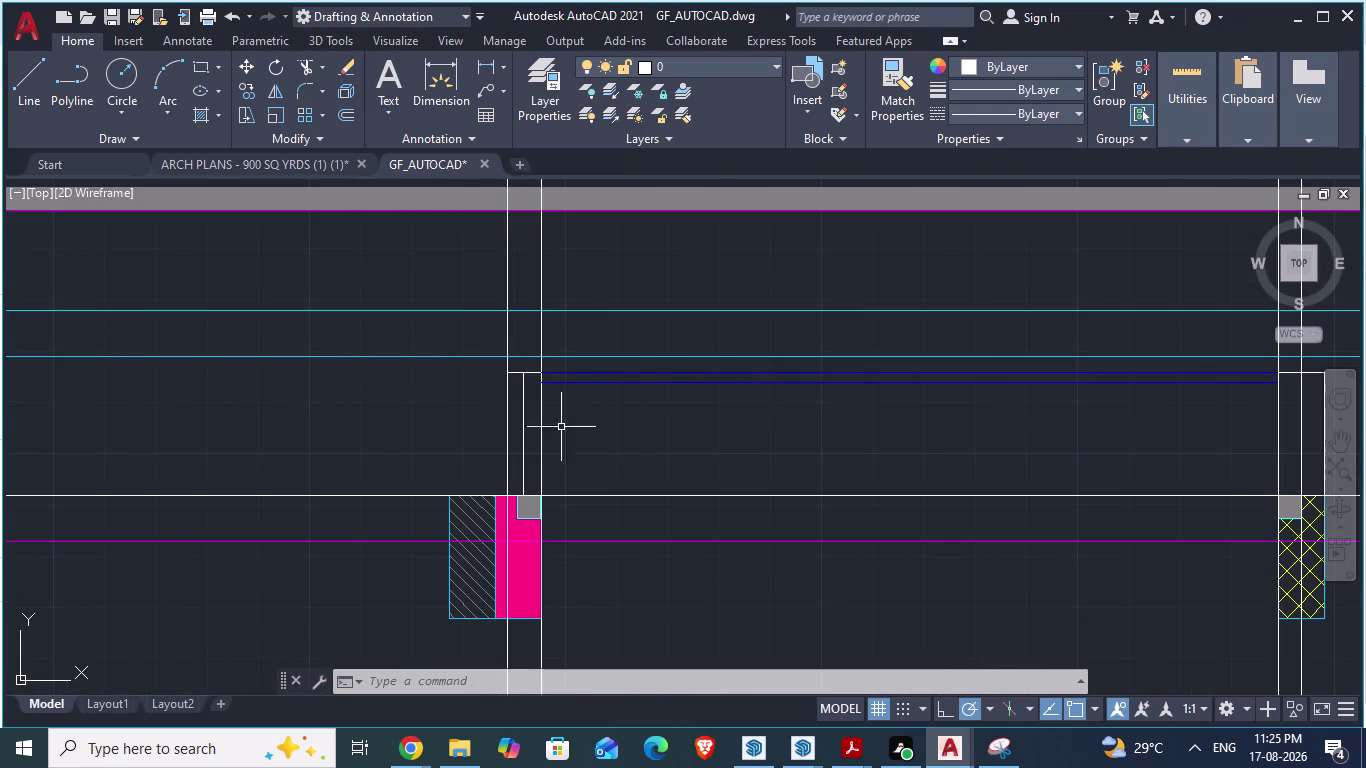
click(522, 446)
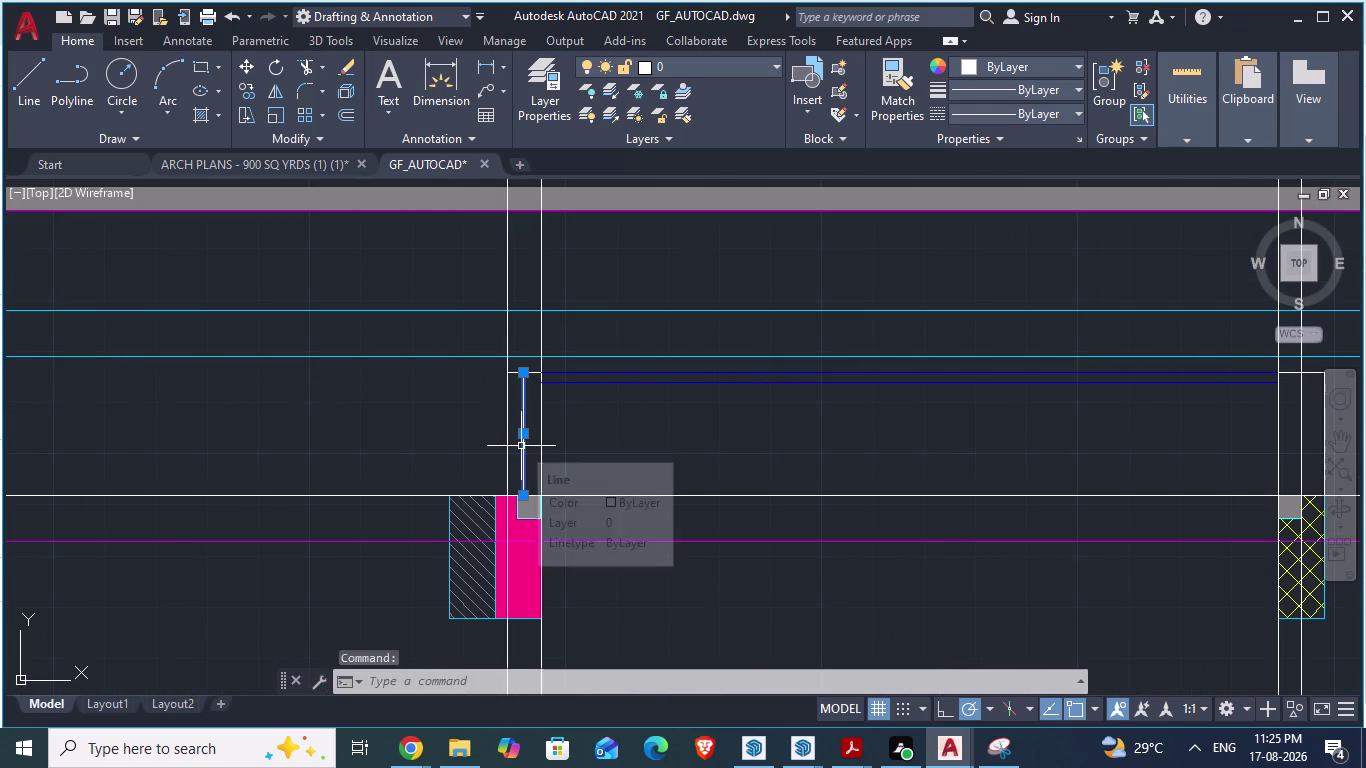
key(Delete)
Erase two more stray beam-end lines, including the one at the right column.
scroll(down, 3)
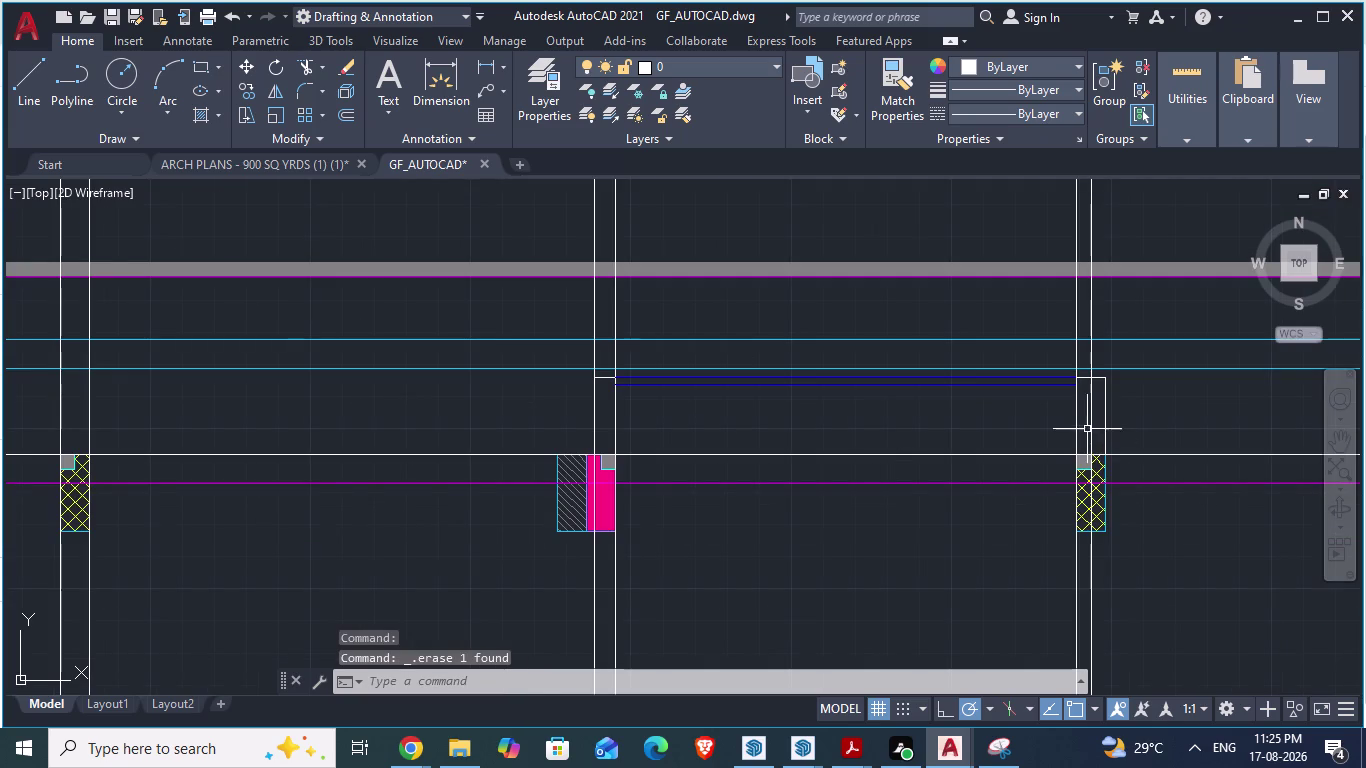
click(1089, 421)
key(Delete)
scroll(down, 3)
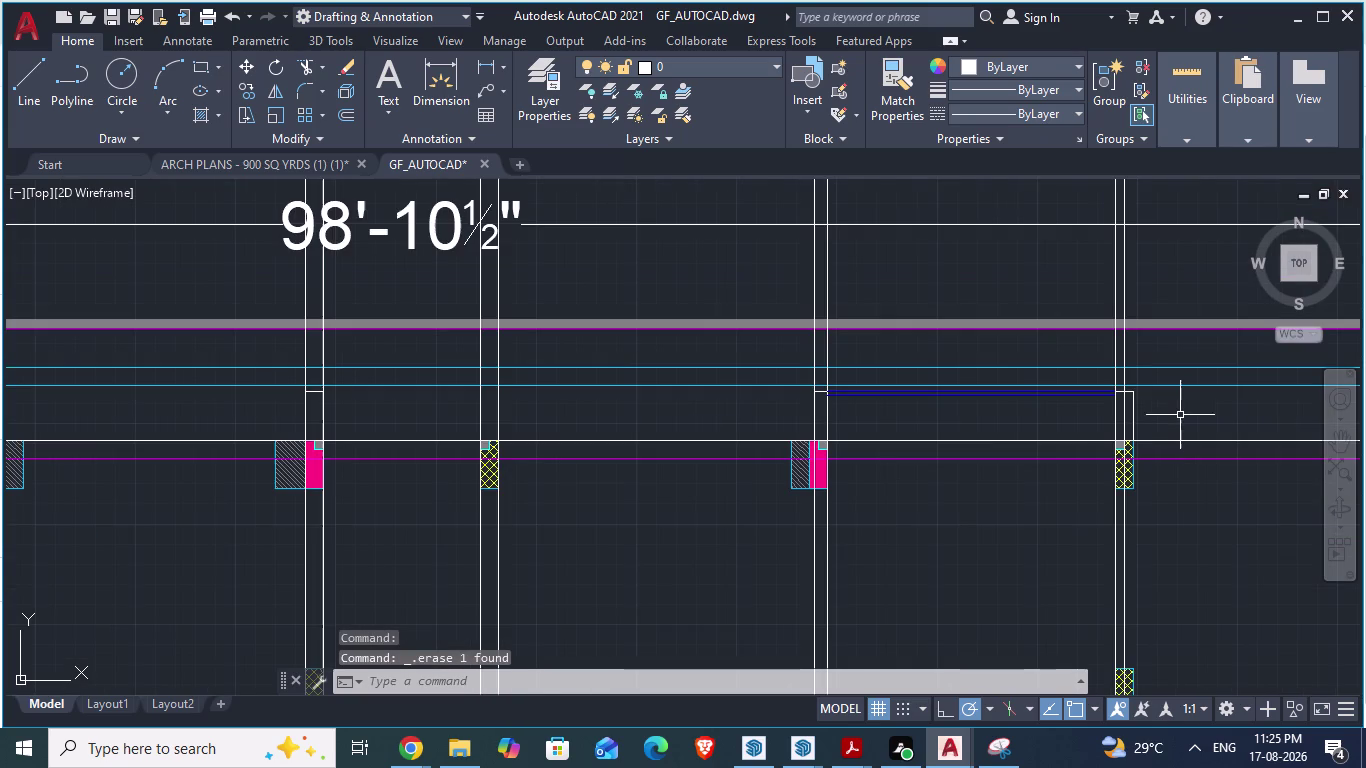
scroll(down, 3)
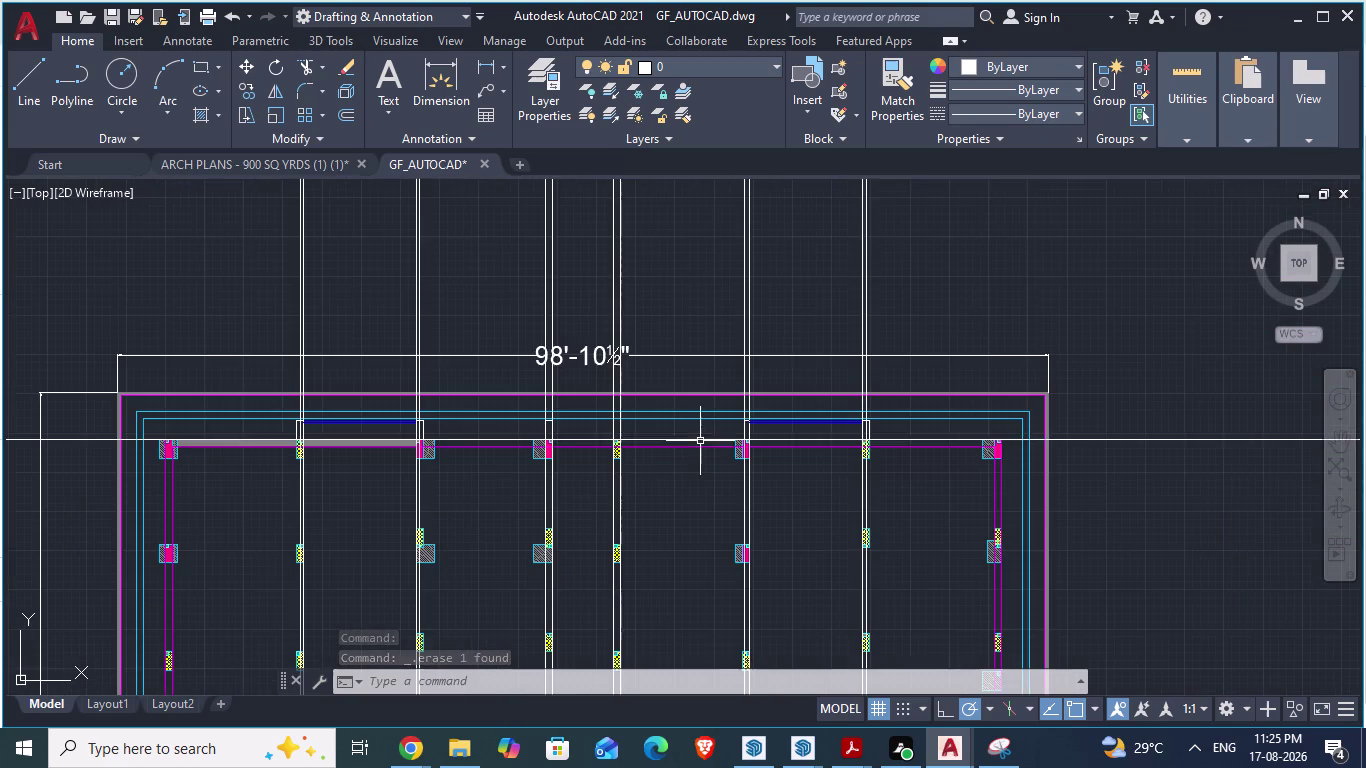
scroll(up, 3)
scroll(up, 3)
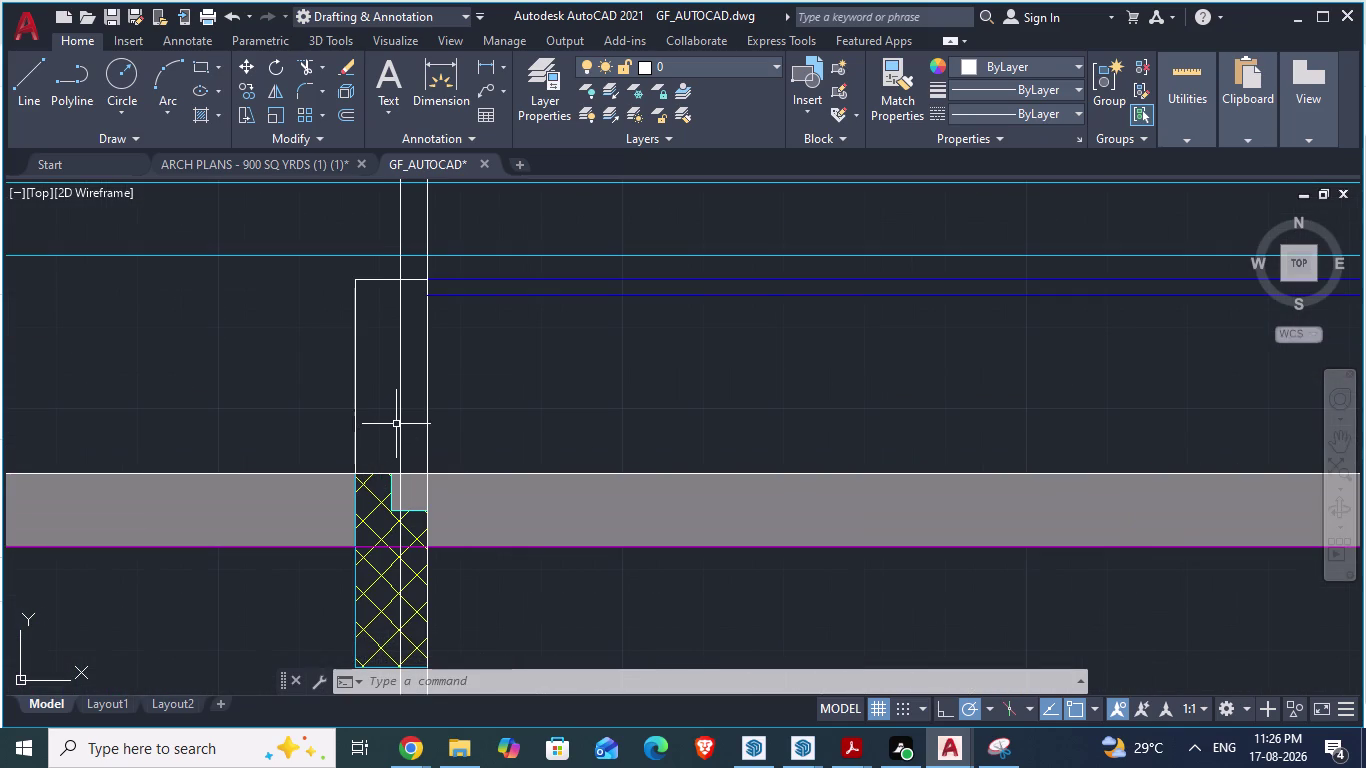
scroll(down, 3)
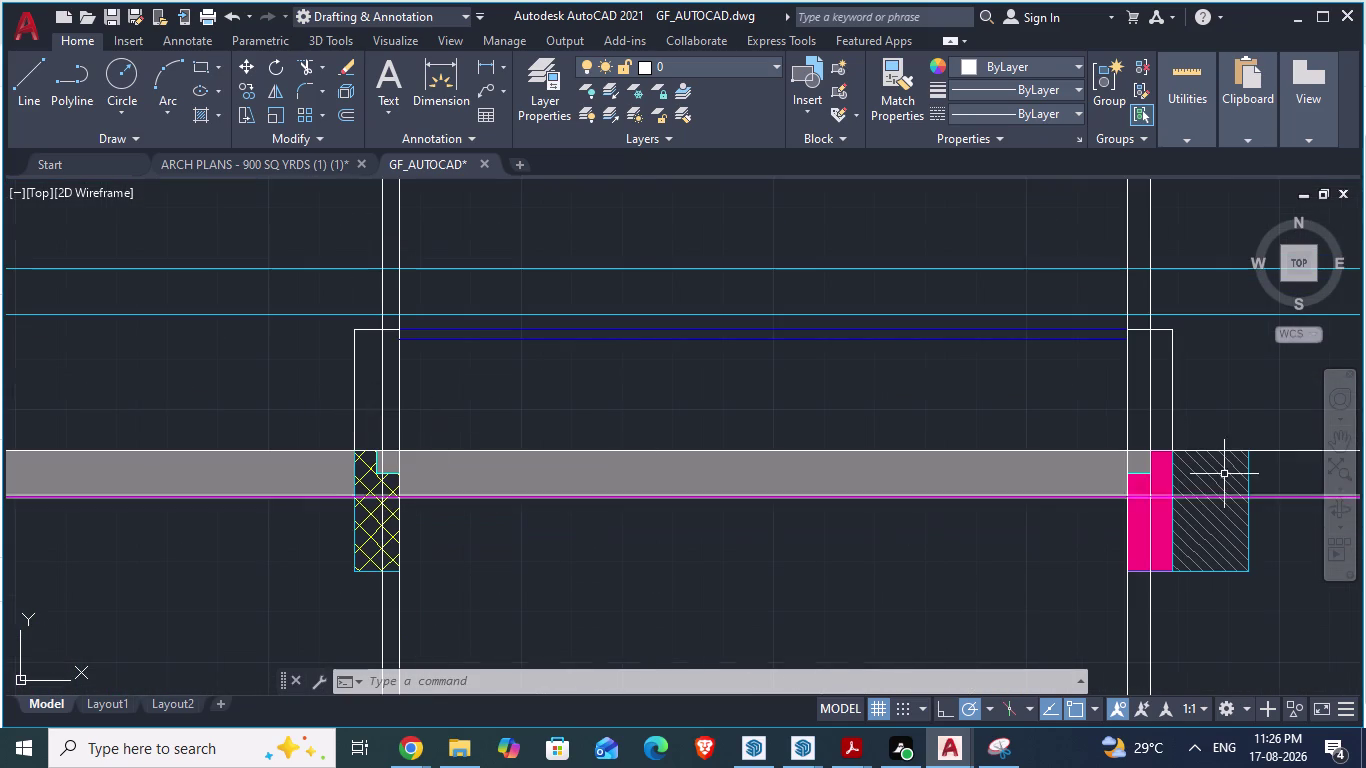
click(1151, 419)
key(Delete)
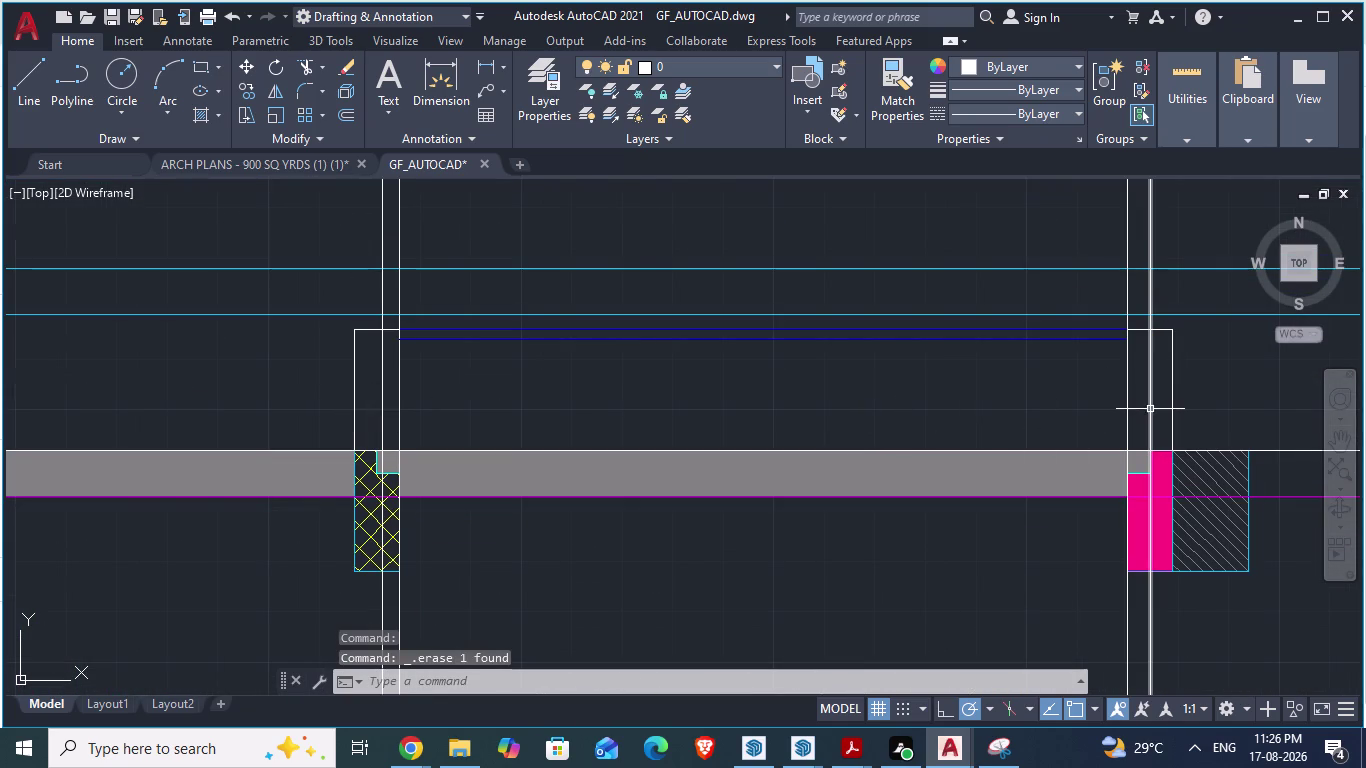
Save GF_AUTOCAD.dwg and bring the ARCH PLANS reference plan back up.
key(space)
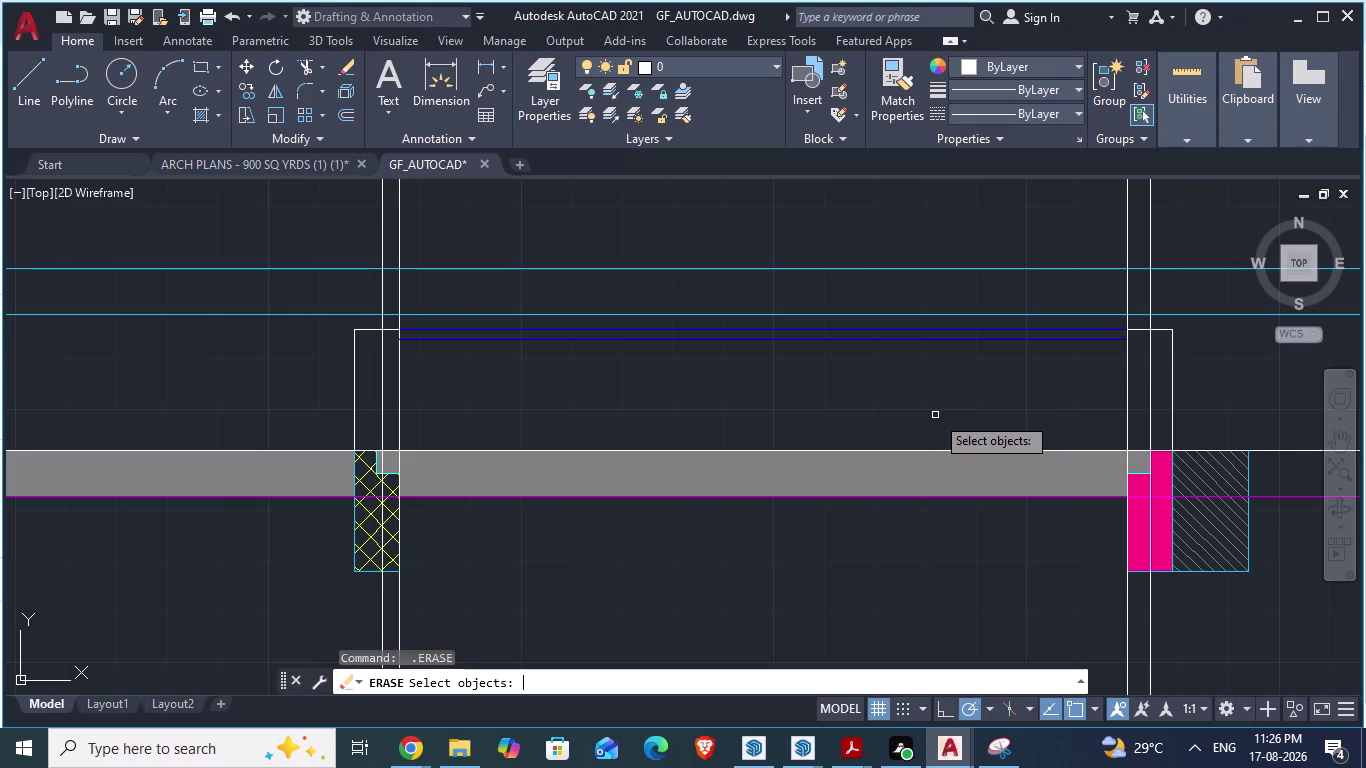
key(ctrl+s)
scroll(down, 3)
scroll(down, 3)
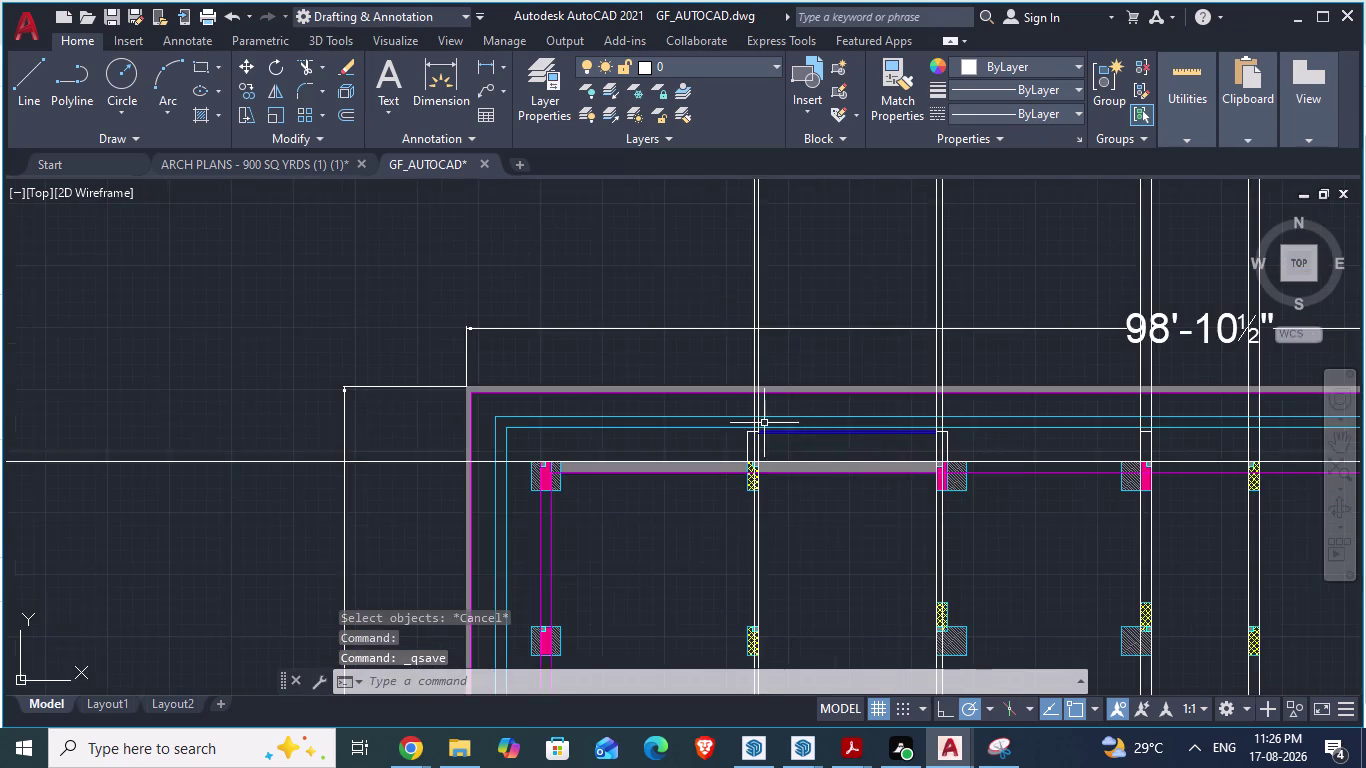
scroll(down, 3)
scroll(up, 3)
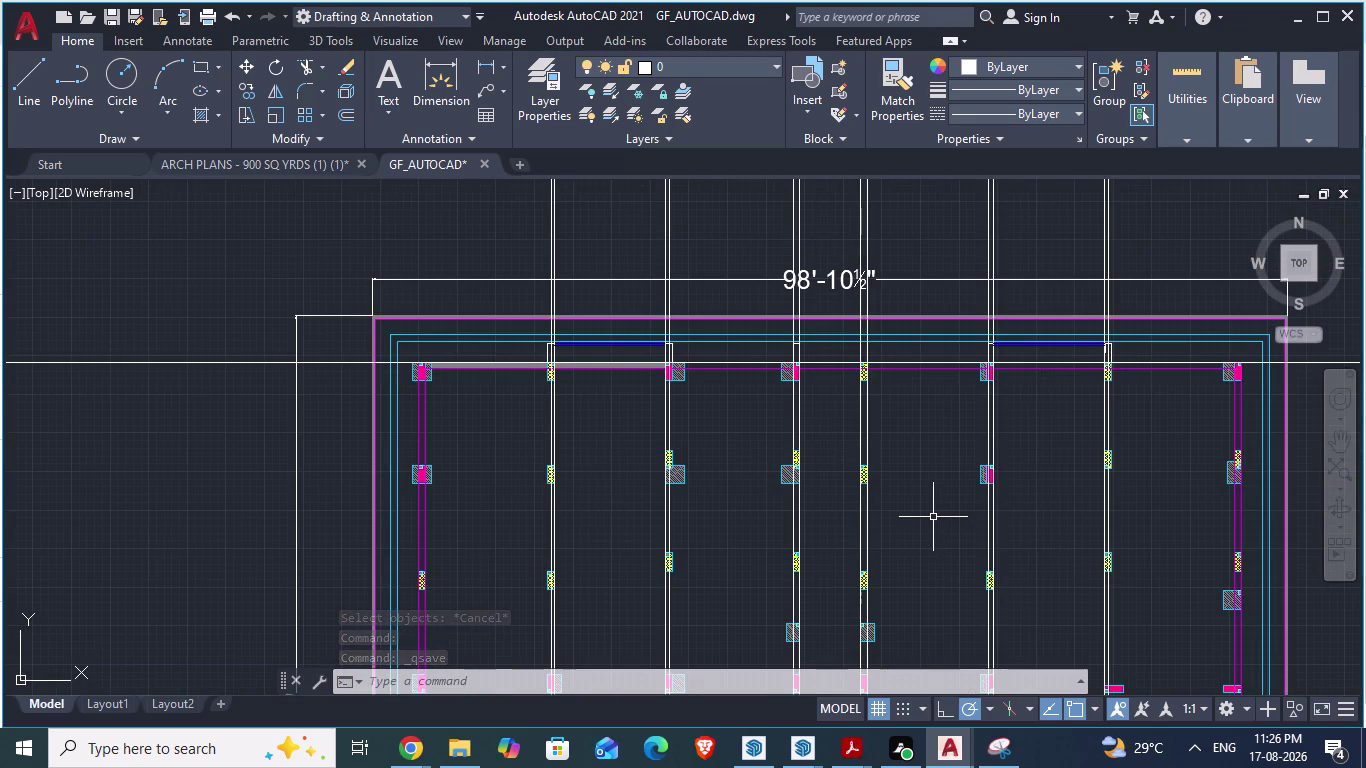
click(304, 167)
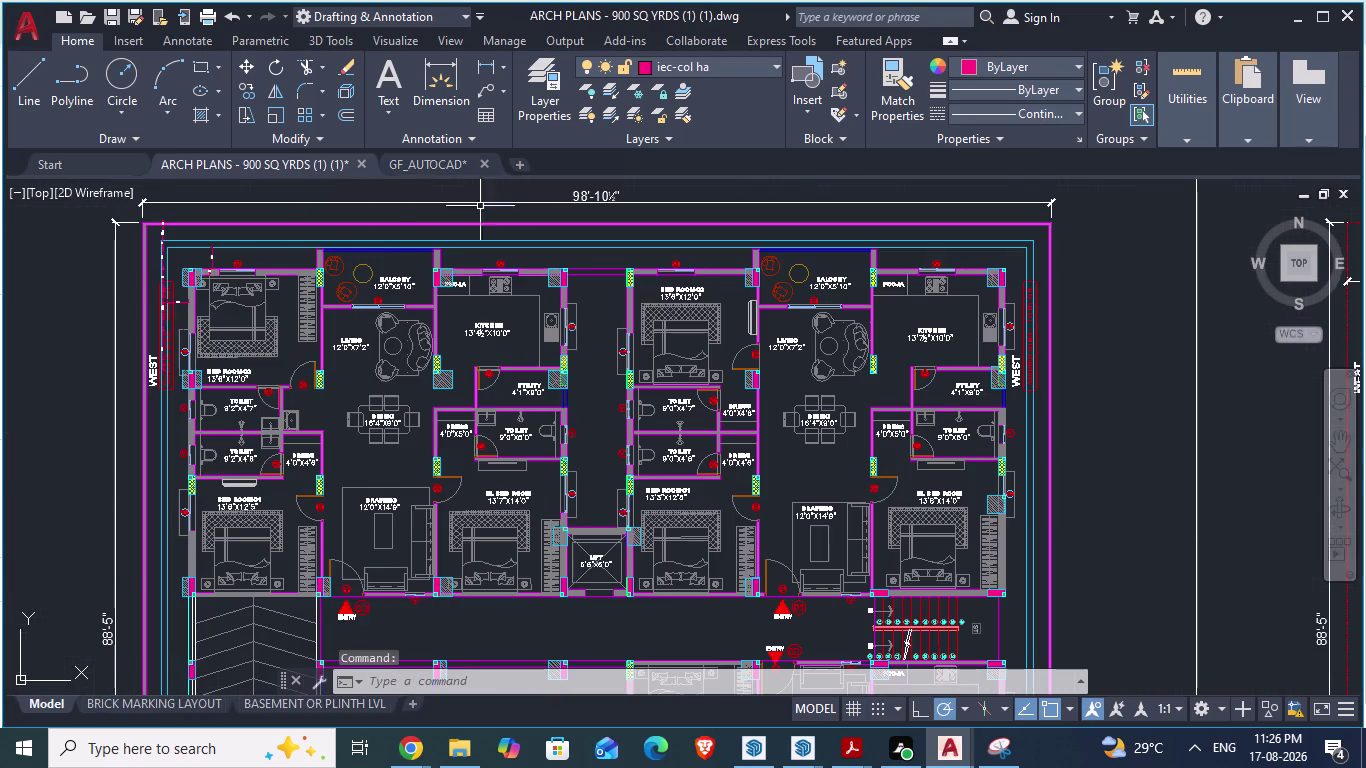
scroll(up, 3)
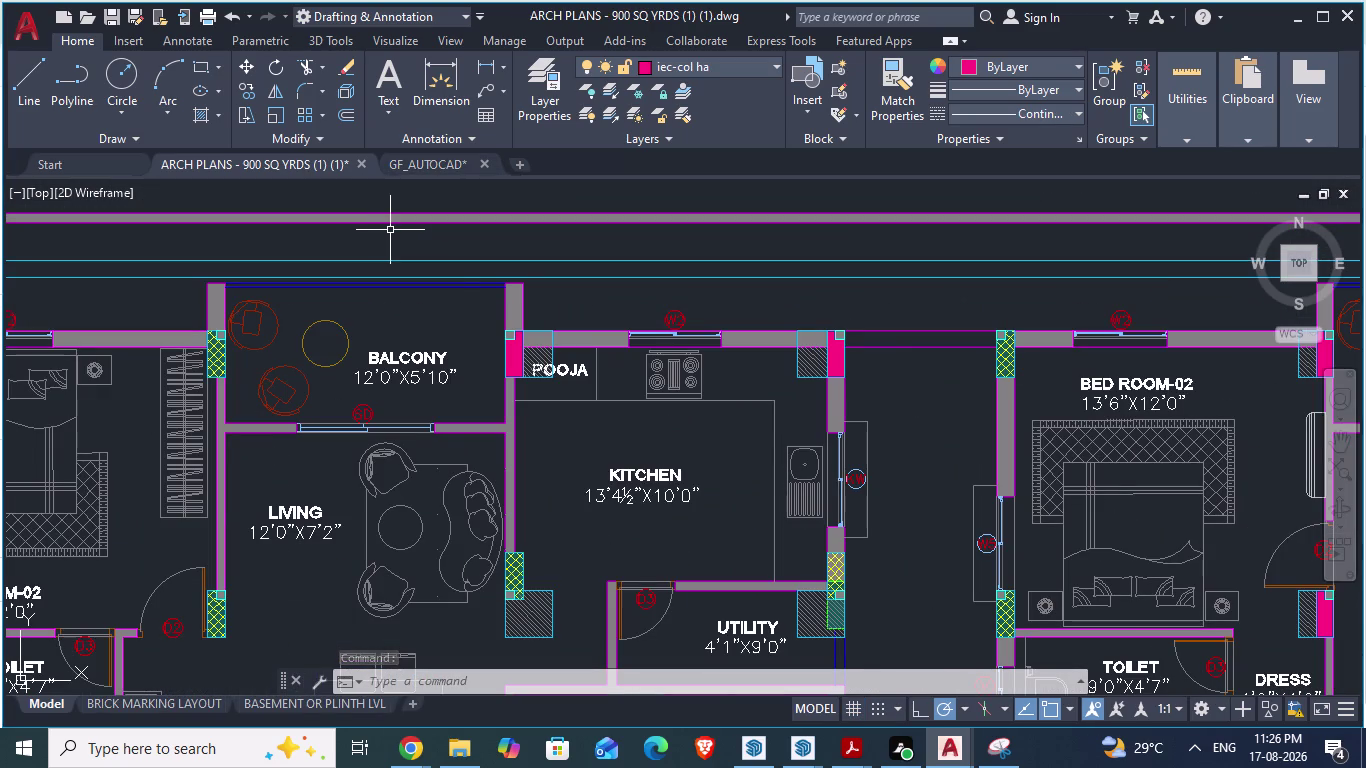
scroll(down, 3)
scroll(down, 3)
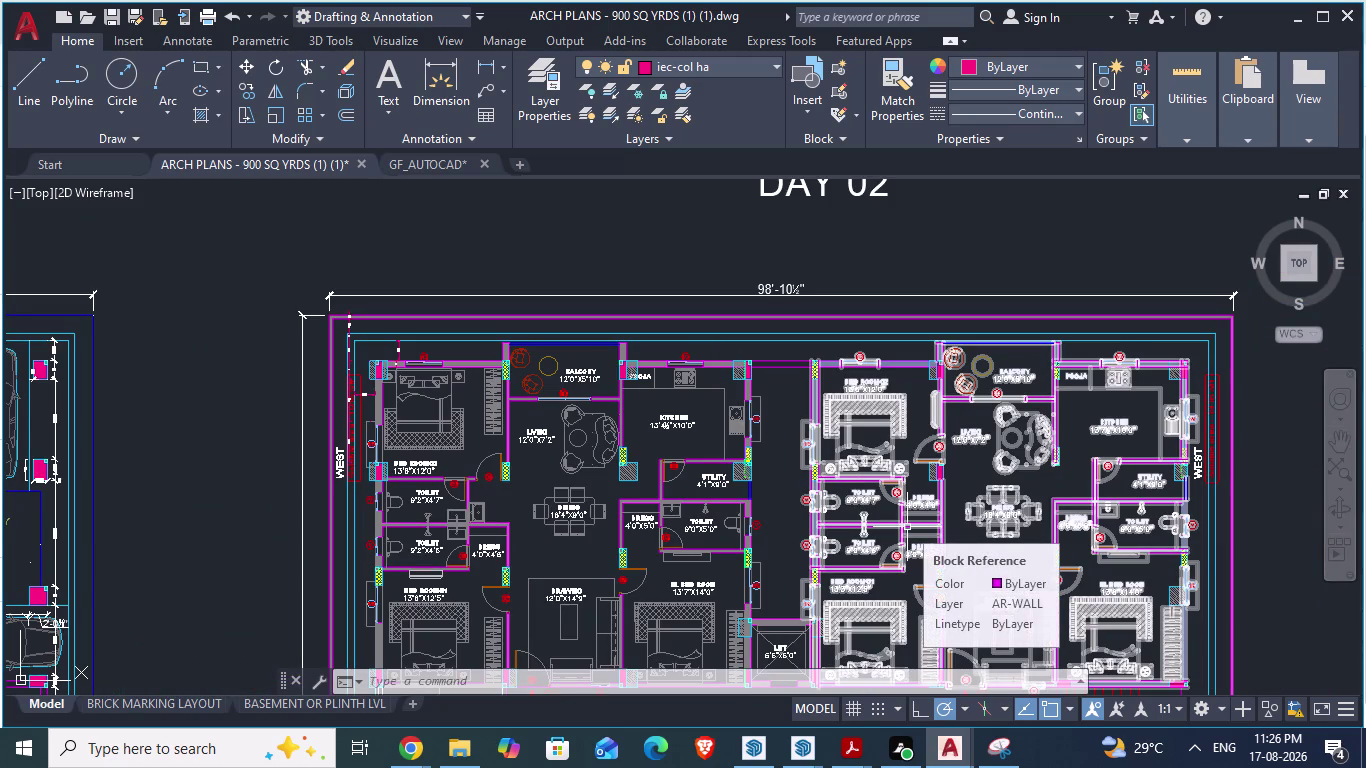
scroll(up, 3)
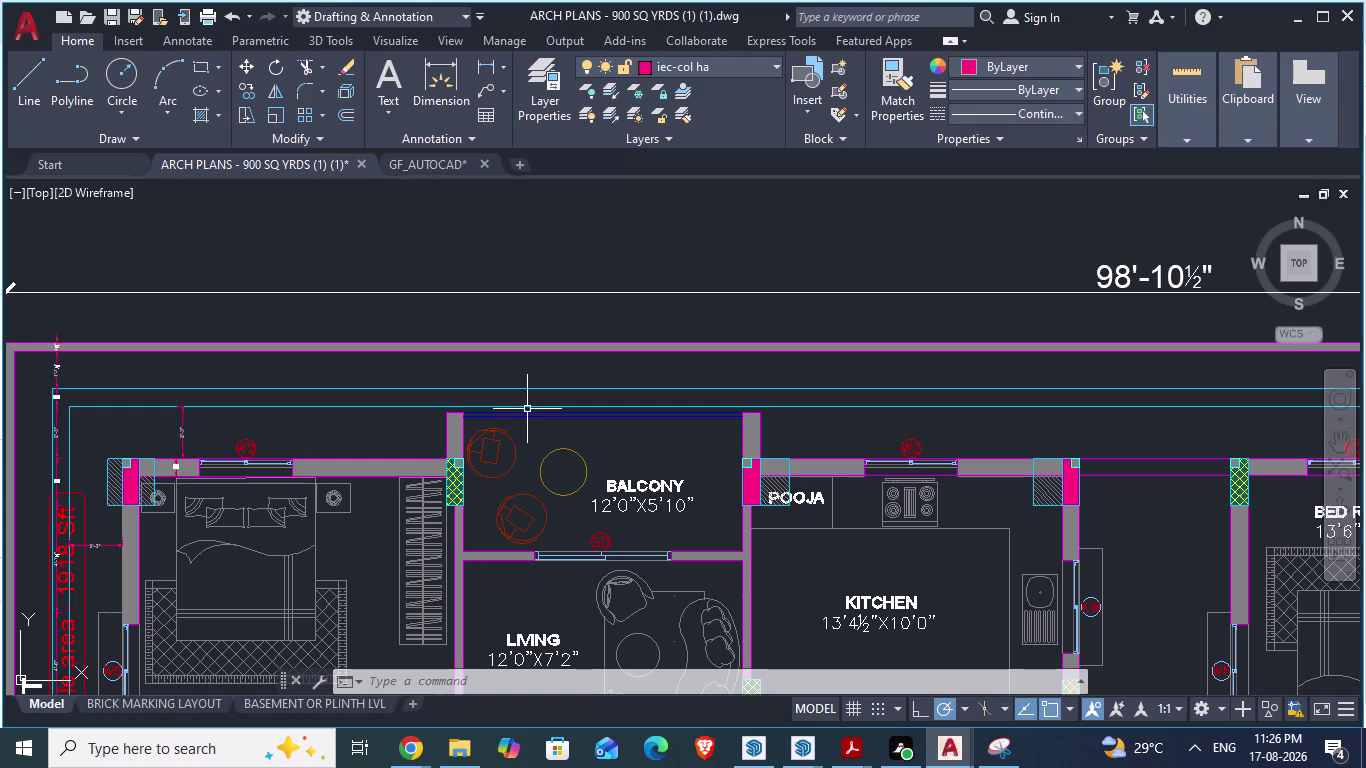
scroll(down, 3)
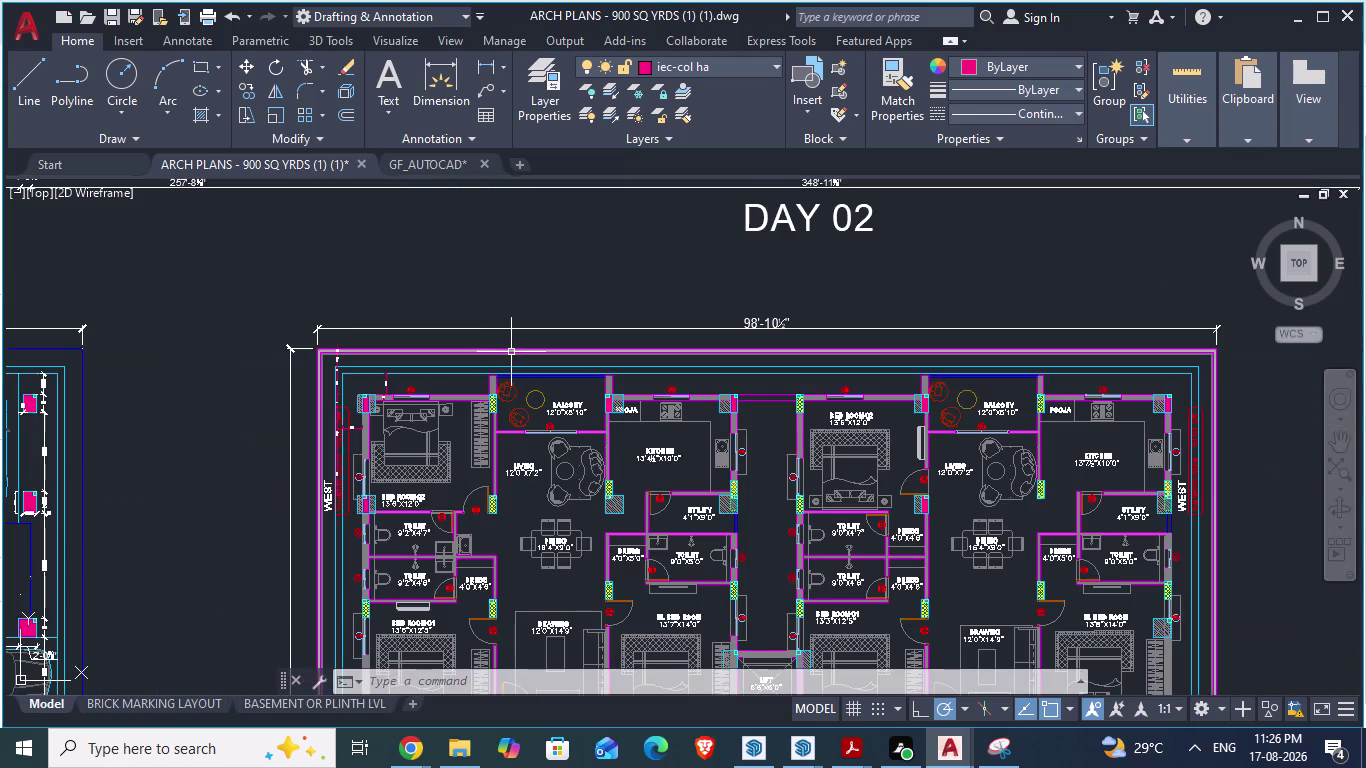
scroll(up, 3)
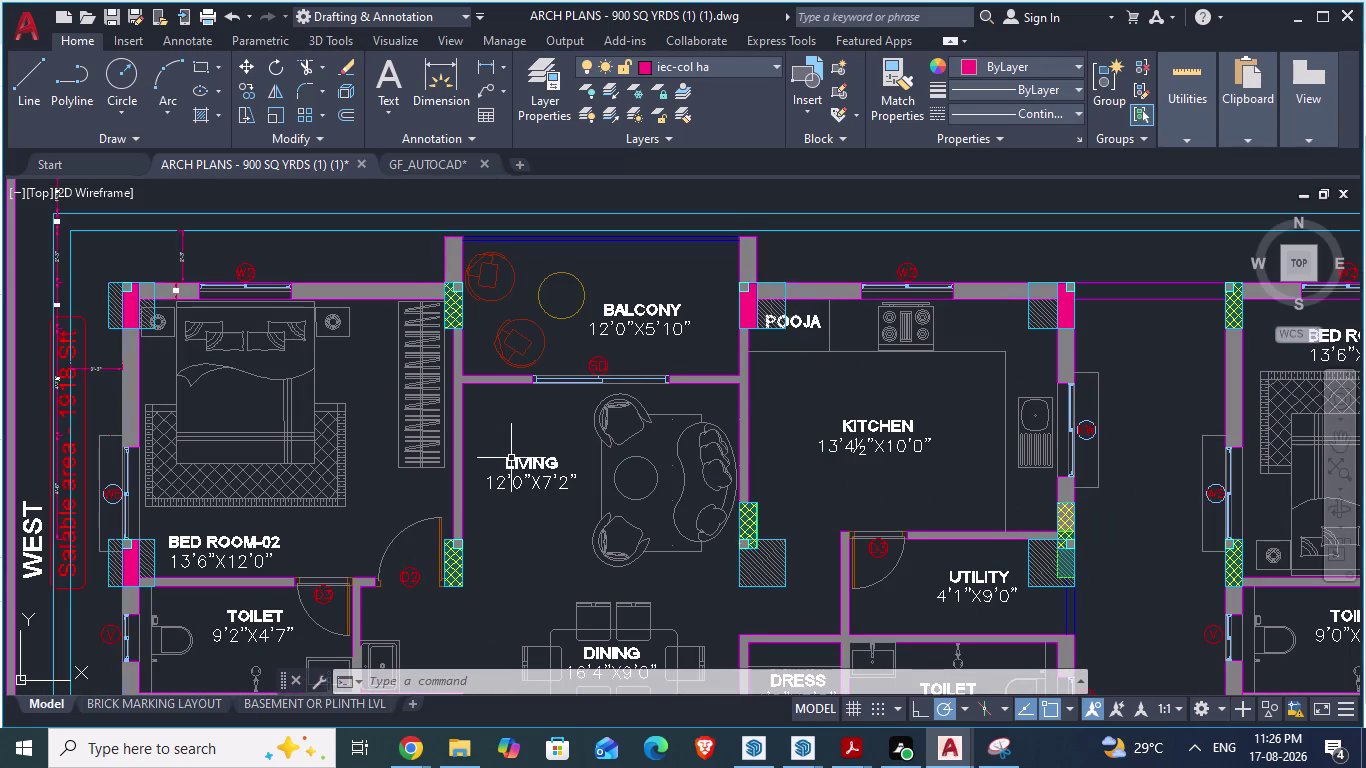
scroll(down, 3)
scroll(down, 3)
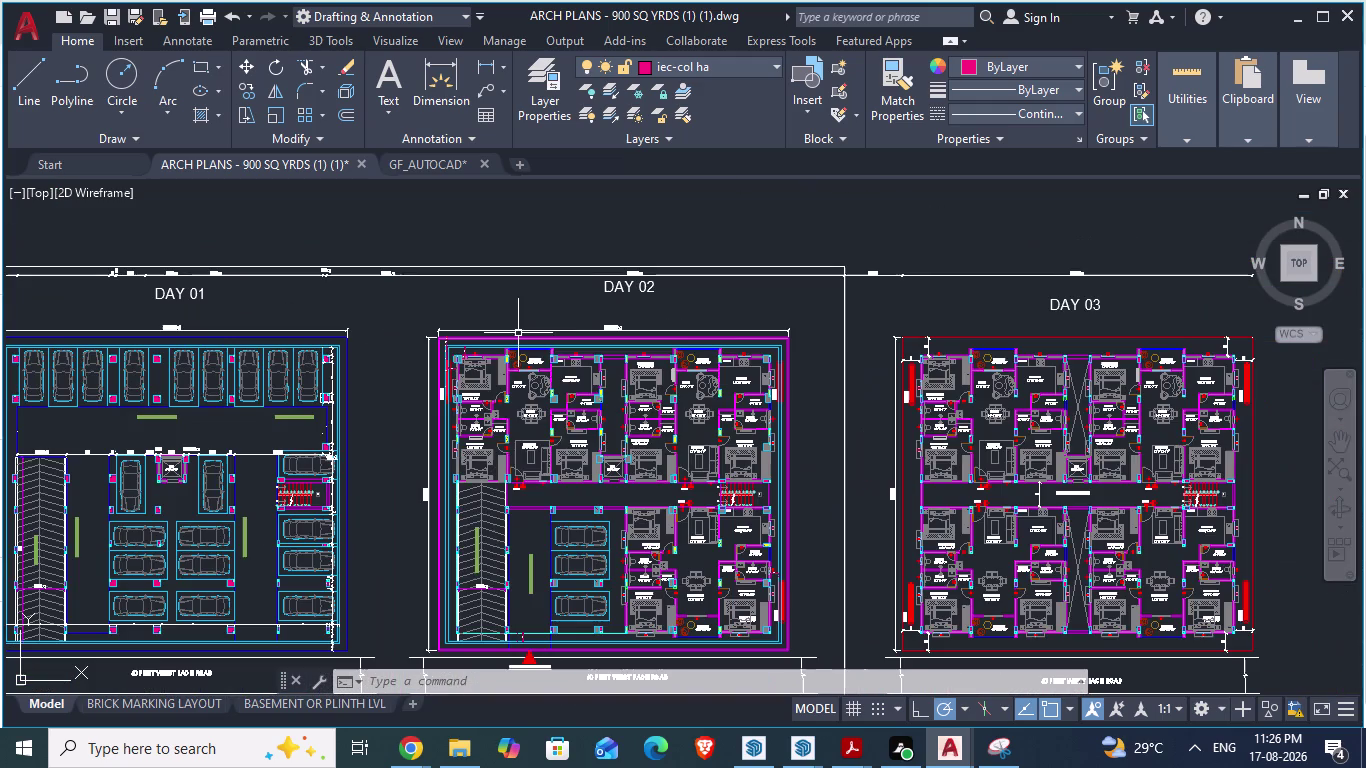
scroll(up, 3)
scroll(up, 3)
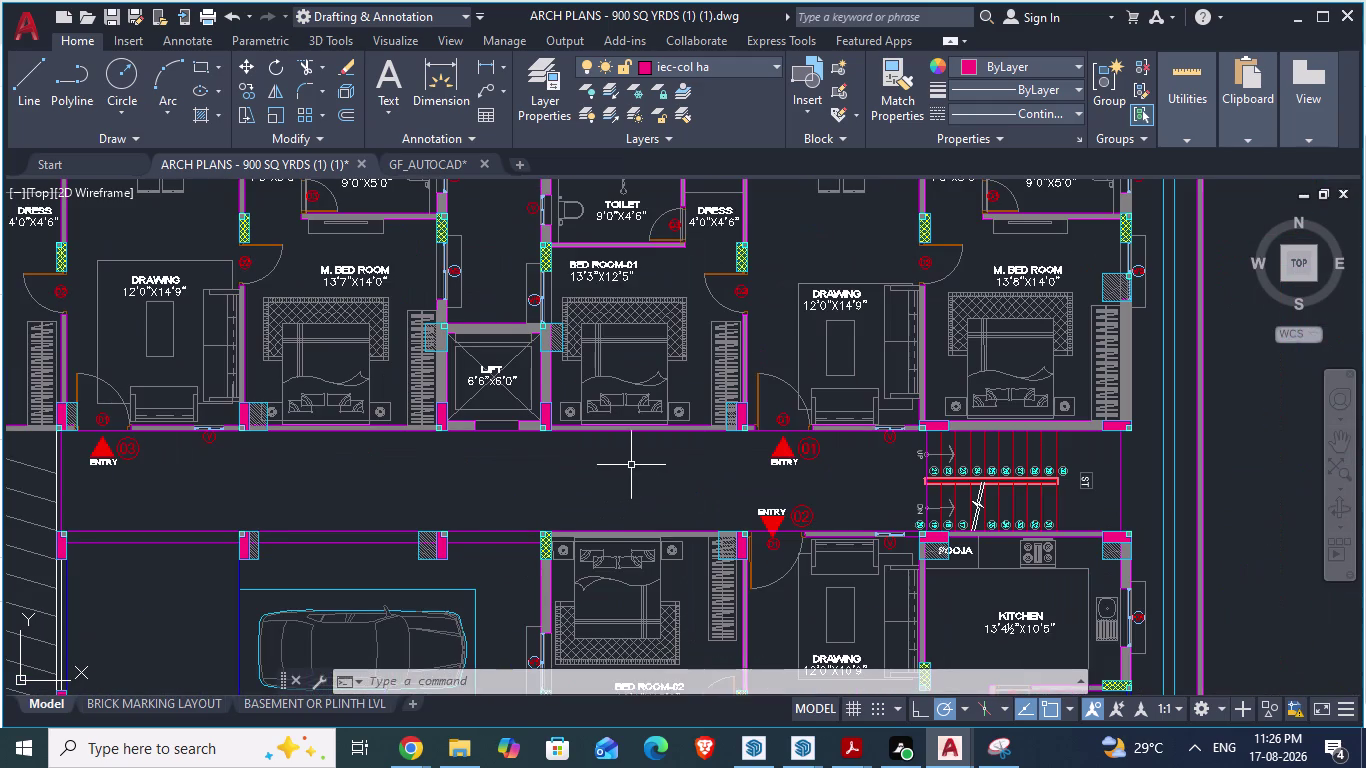